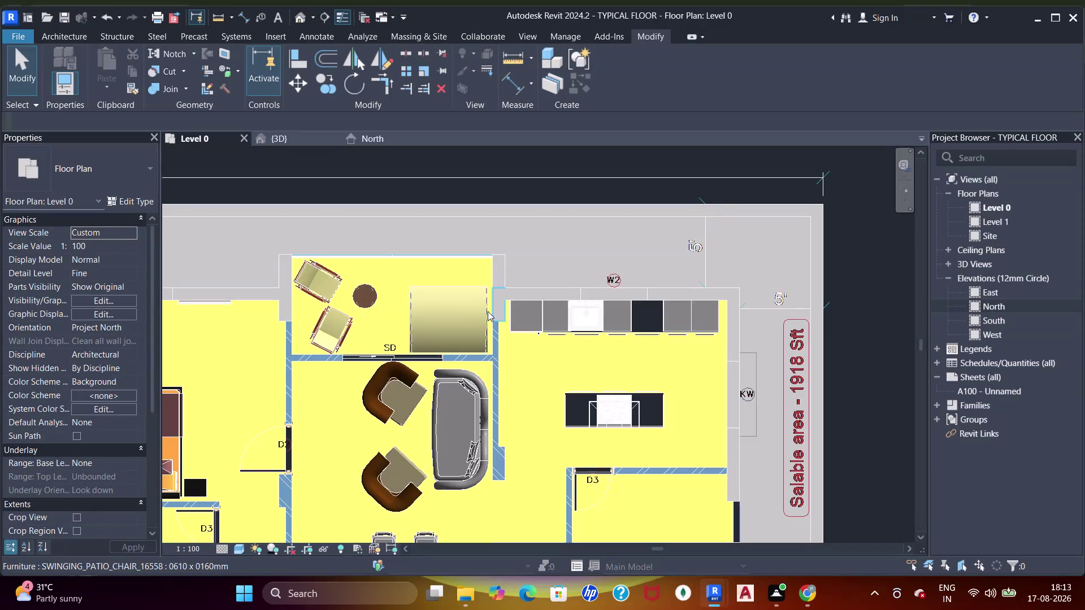
Pan and zoom around the Level 0 floor plan to review the apartments and corridor.
scroll(down, 3)
middle_drag(440, 362, 561, 195)
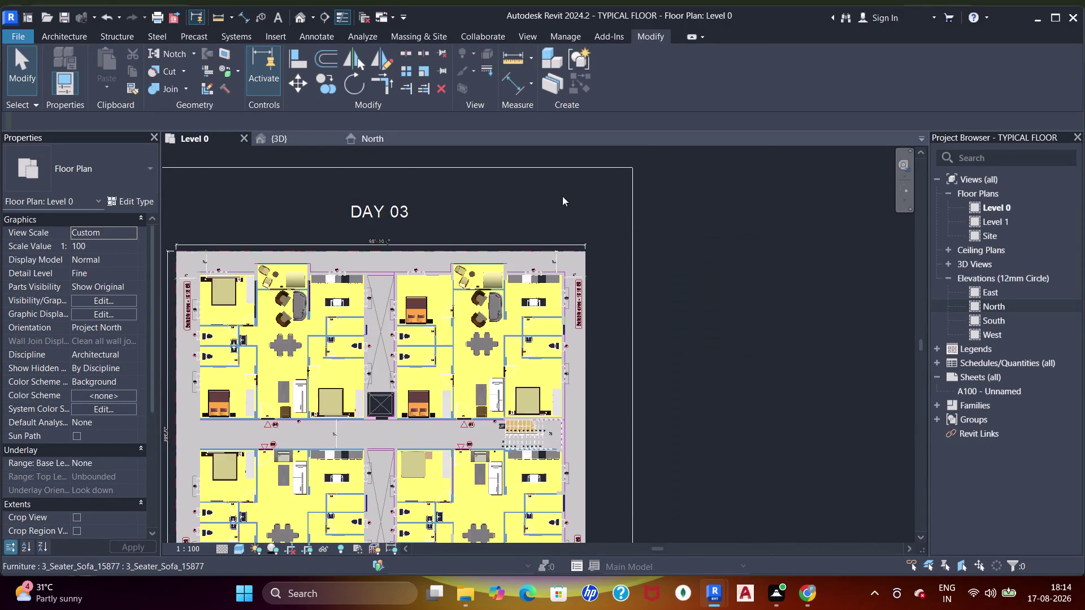
middle_drag(380, 446, 410, 369)
scroll(up, 3)
middle_drag(409, 419, 453, 397)
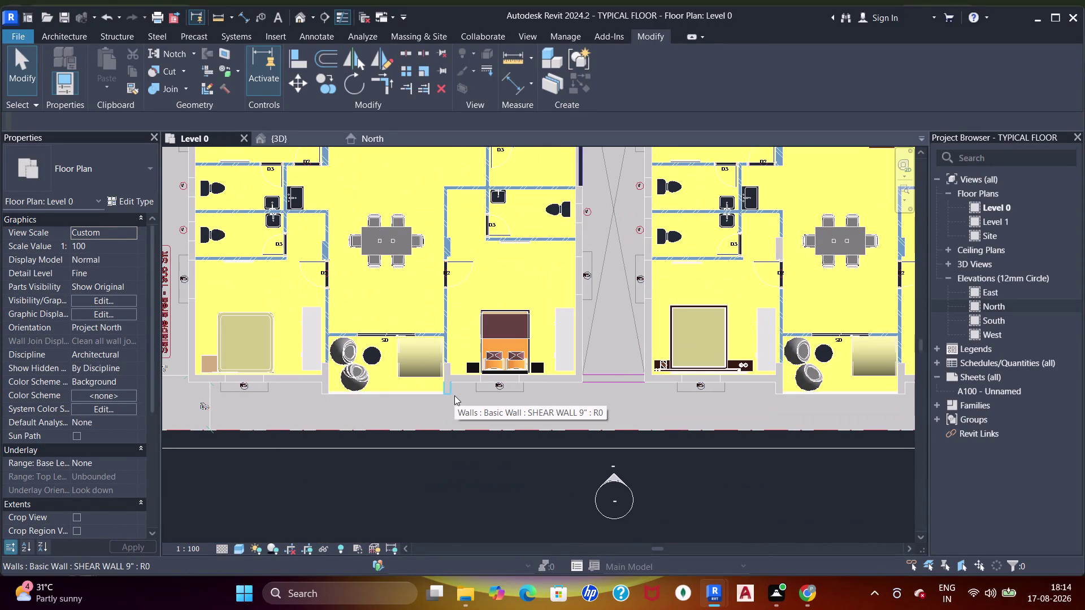
middle_drag(303, 448, 399, 454)
scroll(up, 3)
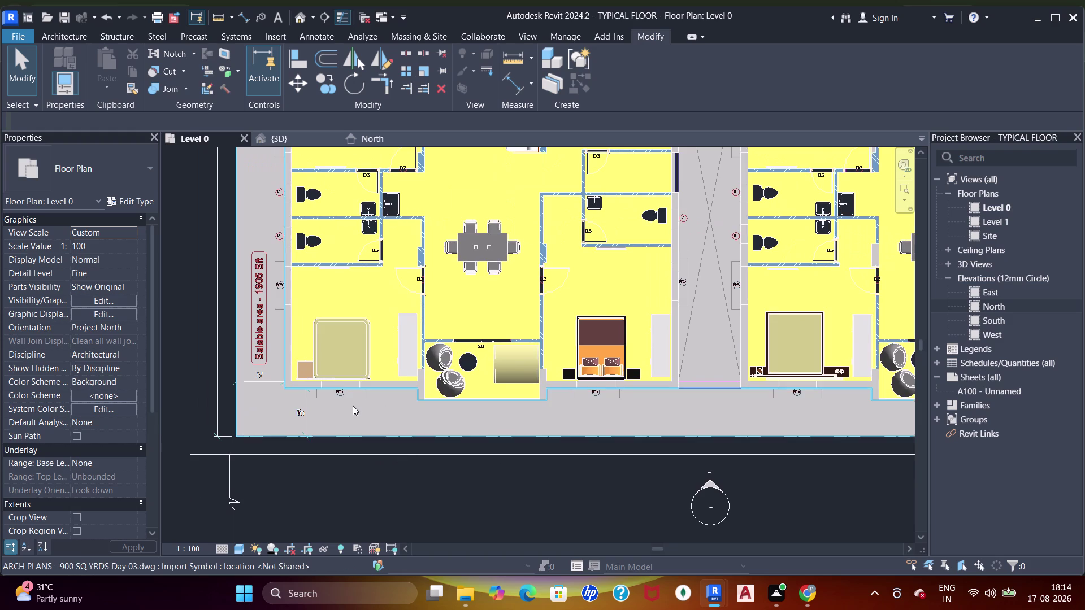
scroll(up, 3)
middle_drag(293, 411, 356, 423)
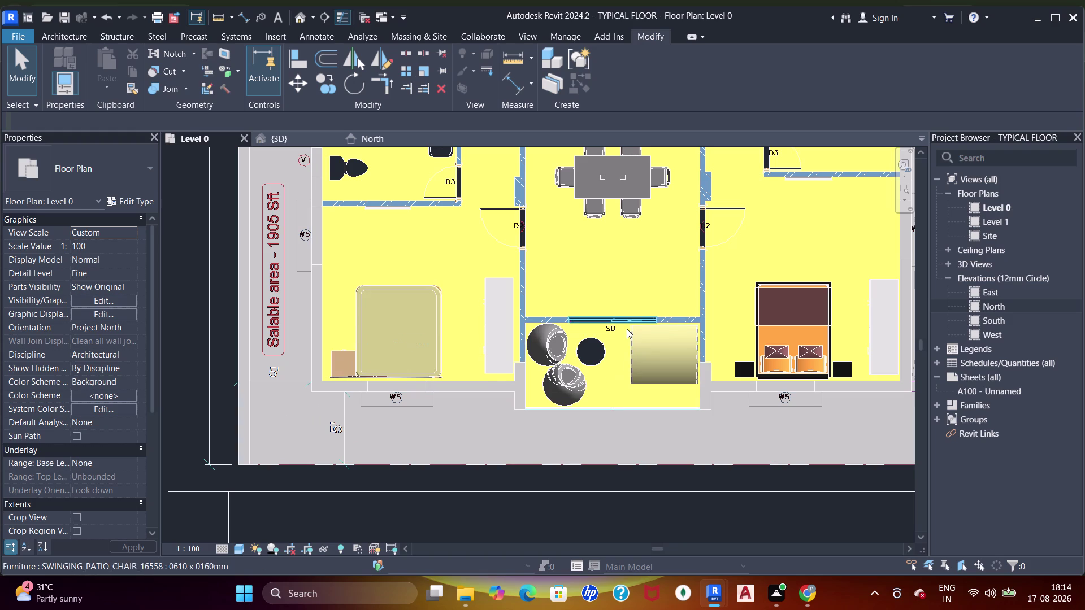
scroll(down, 3)
middle_drag(713, 232, 602, 382)
scroll(down, 3)
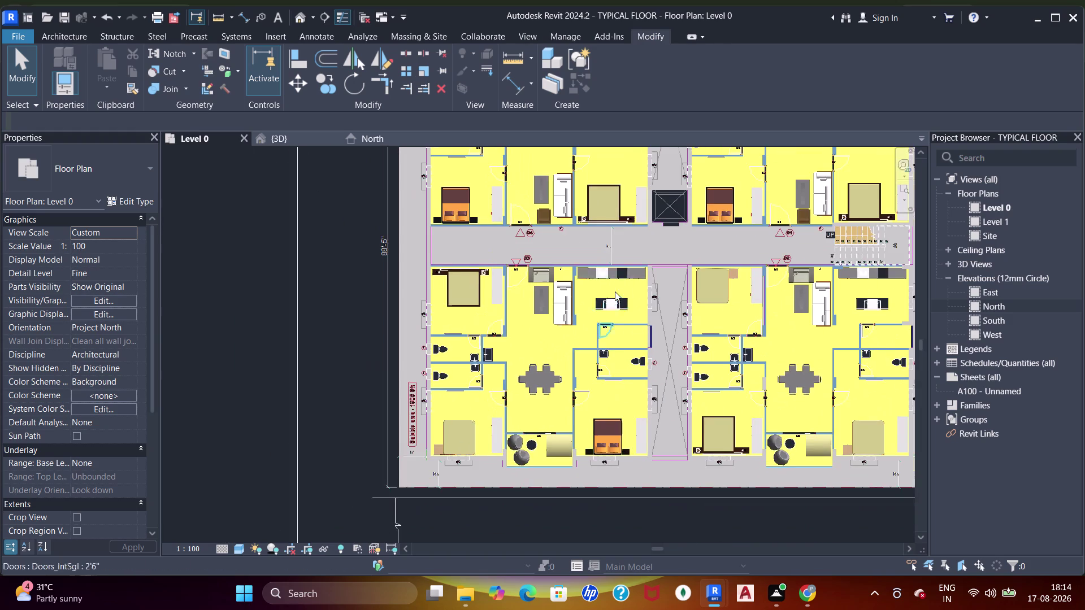
middle_drag(616, 296, 571, 395)
scroll(down, 3)
middle_drag(614, 329, 593, 334)
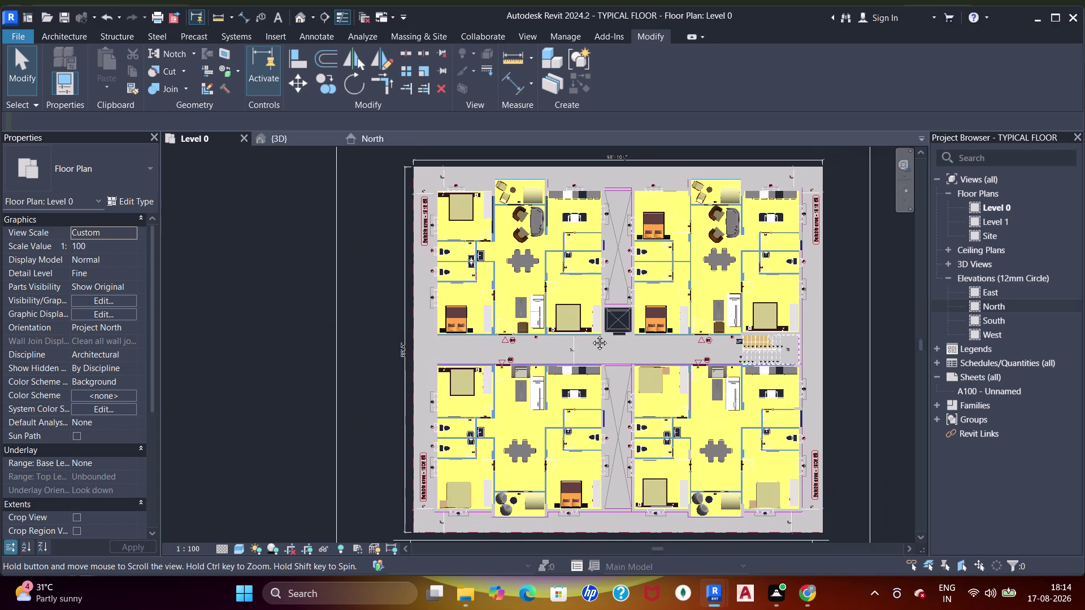
middle_drag(592, 335, 591, 334)
middle_drag(590, 331, 589, 318)
middle_click(590, 318)
scroll(up, 3)
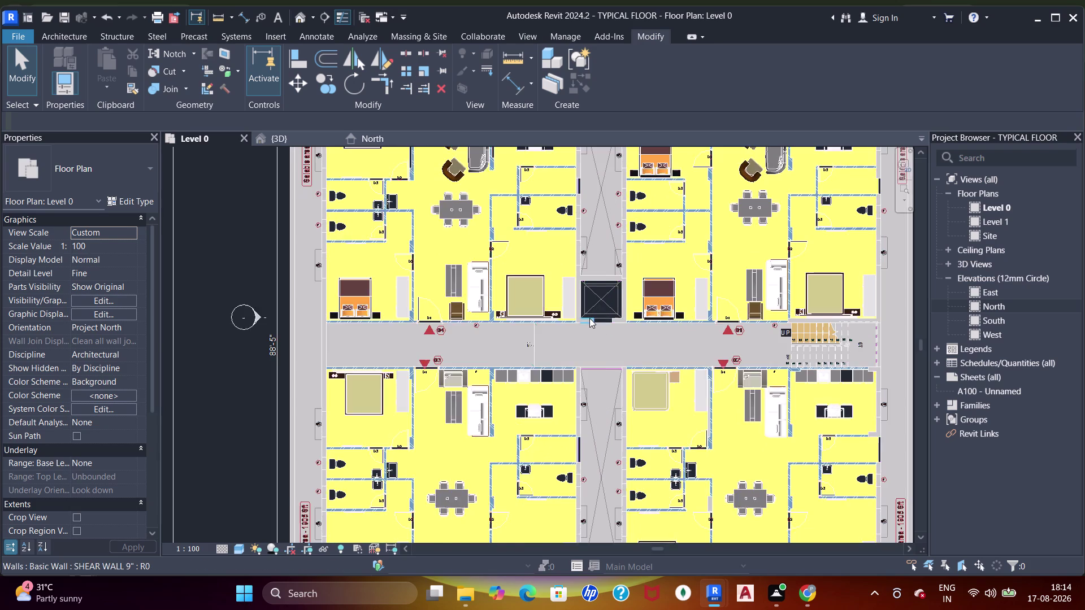
scroll(down, 3)
middle_drag(589, 318, 615, 248)
scroll(up, 3)
middle_drag(517, 412, 563, 368)
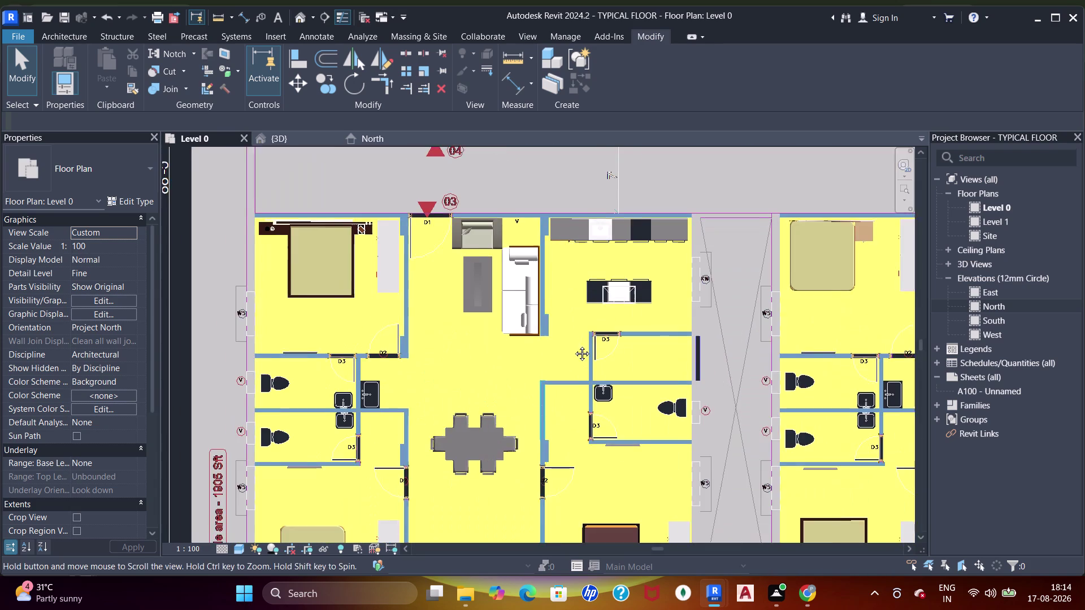
middle_drag(563, 368, 580, 325)
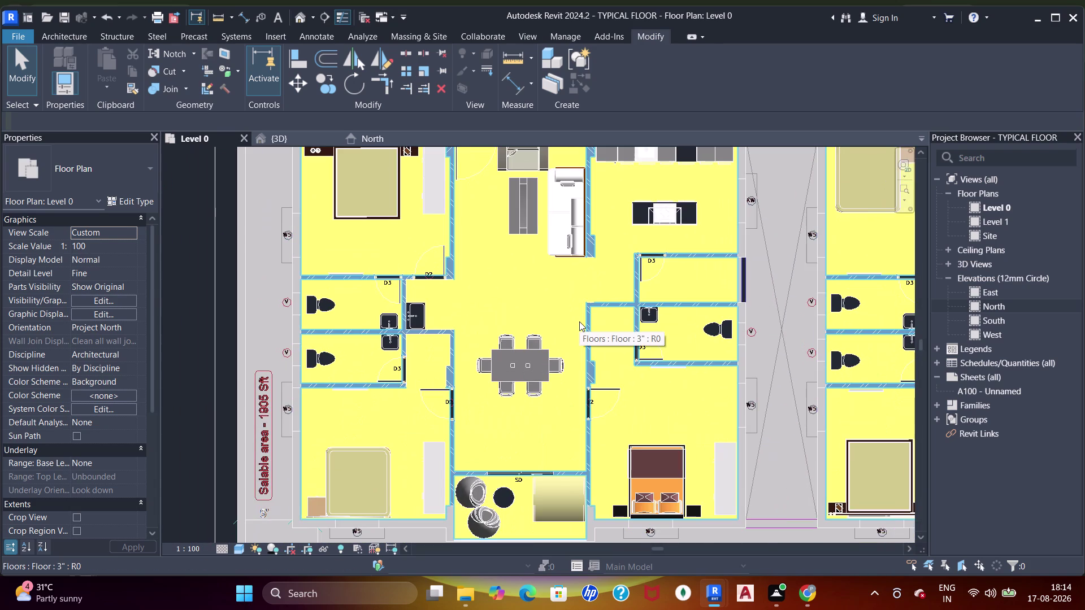
scroll(down, 3)
middle_drag(505, 271, 560, 377)
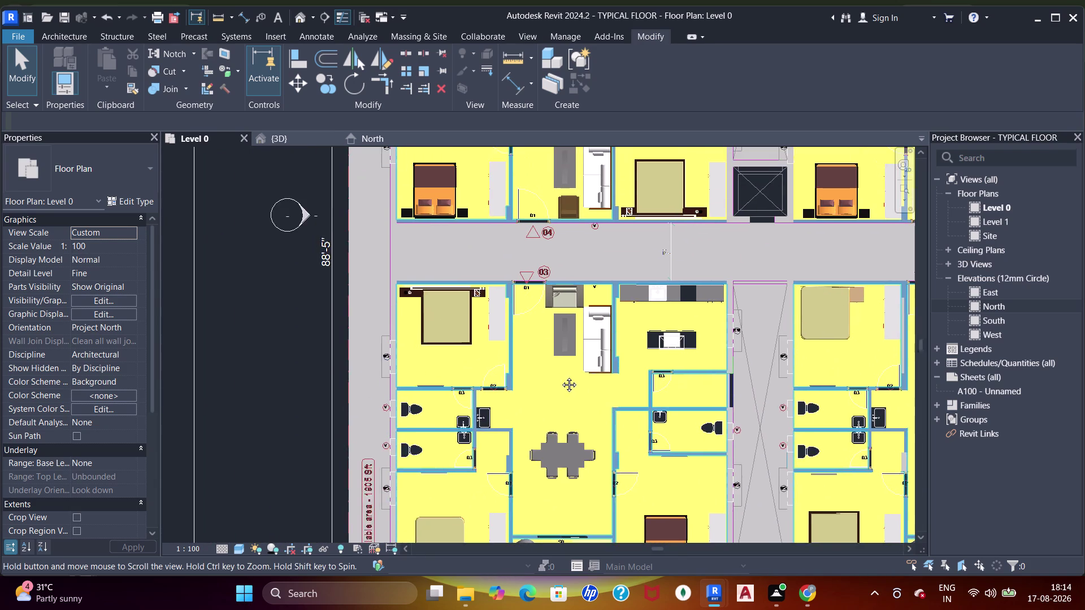
middle_drag(561, 376, 687, 270)
scroll(up, 3)
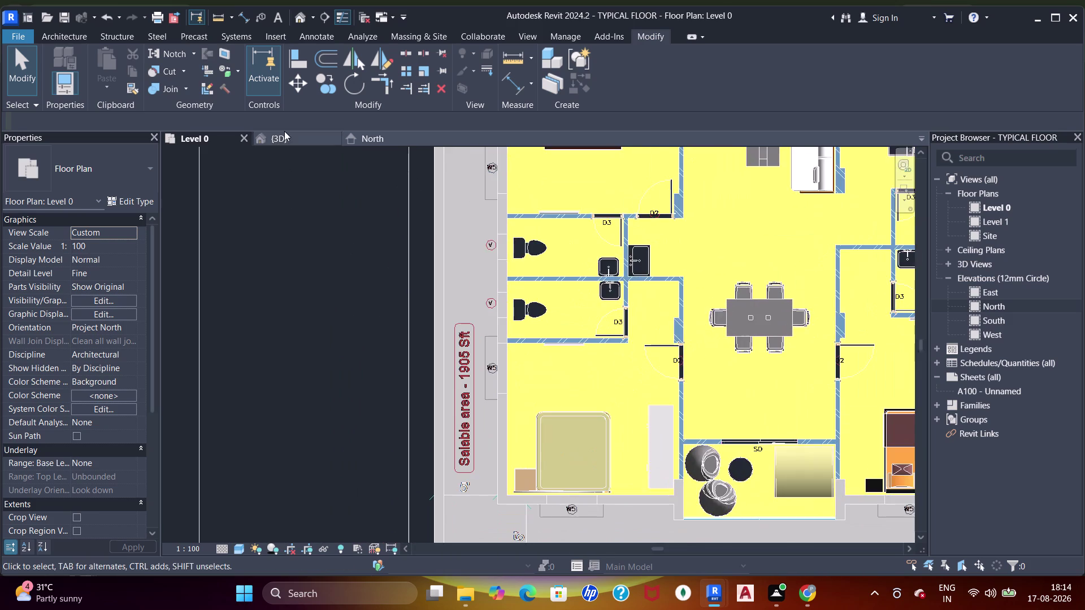
Inspect the 3D model view, then return to the Level 0 floor plan.
click(278, 134)
scroll(down, 3)
middle_drag(472, 276, 385, 391)
middle_drag(541, 396, 497, 461)
scroll(up, 3)
middle_drag(450, 460, 574, 350)
scroll(up, 3)
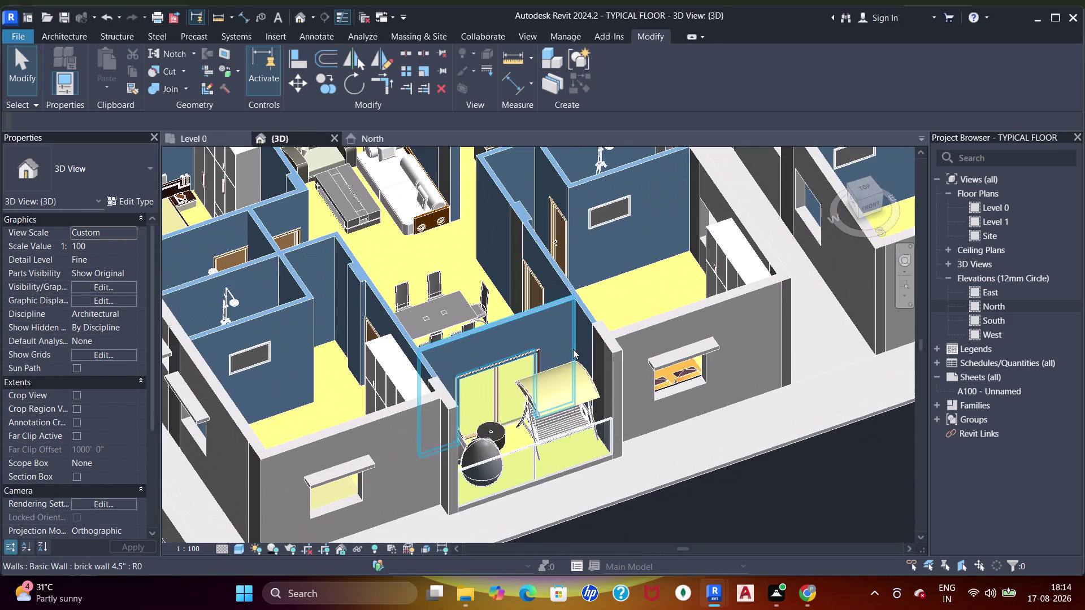
middle_drag(682, 303, 629, 469)
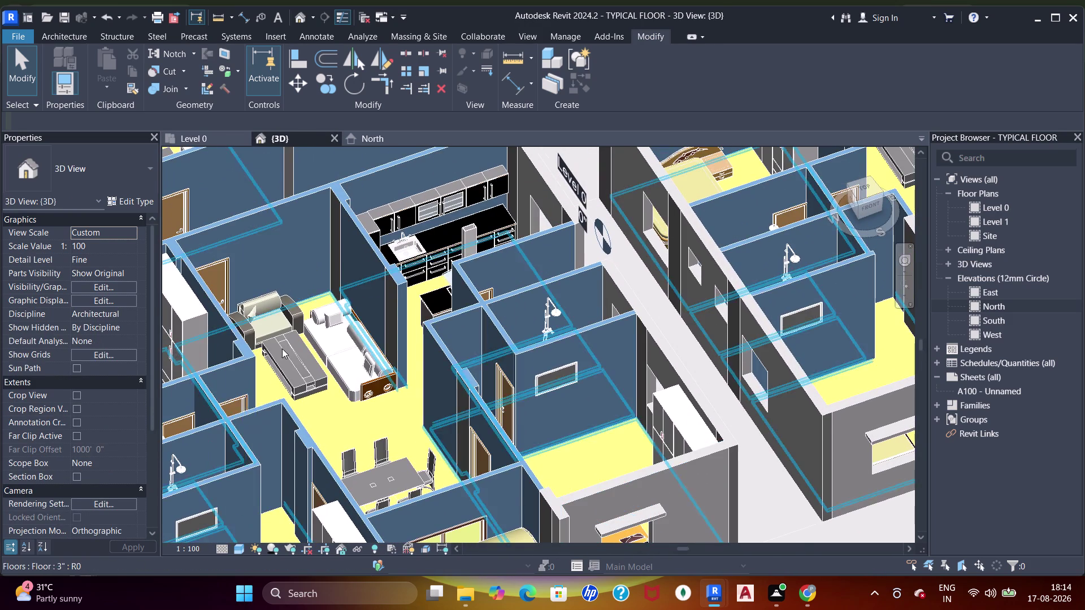
scroll(up, 3)
scroll(down, 3)
middle_drag(314, 350, 438, 258)
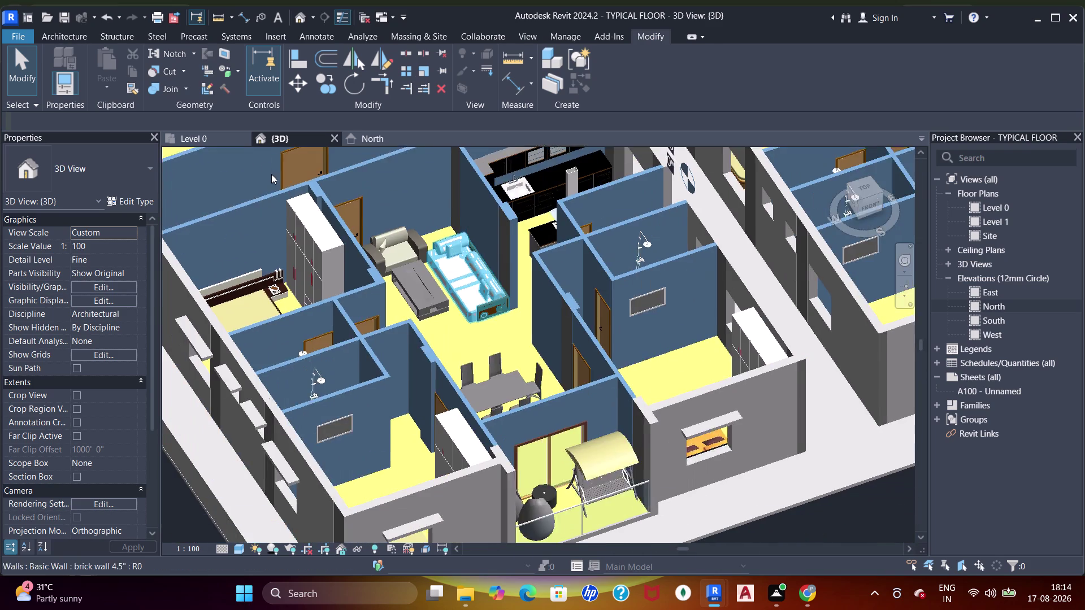
click(202, 139)
scroll(down, 3)
middle_drag(474, 405, 453, 374)
scroll(down, 3)
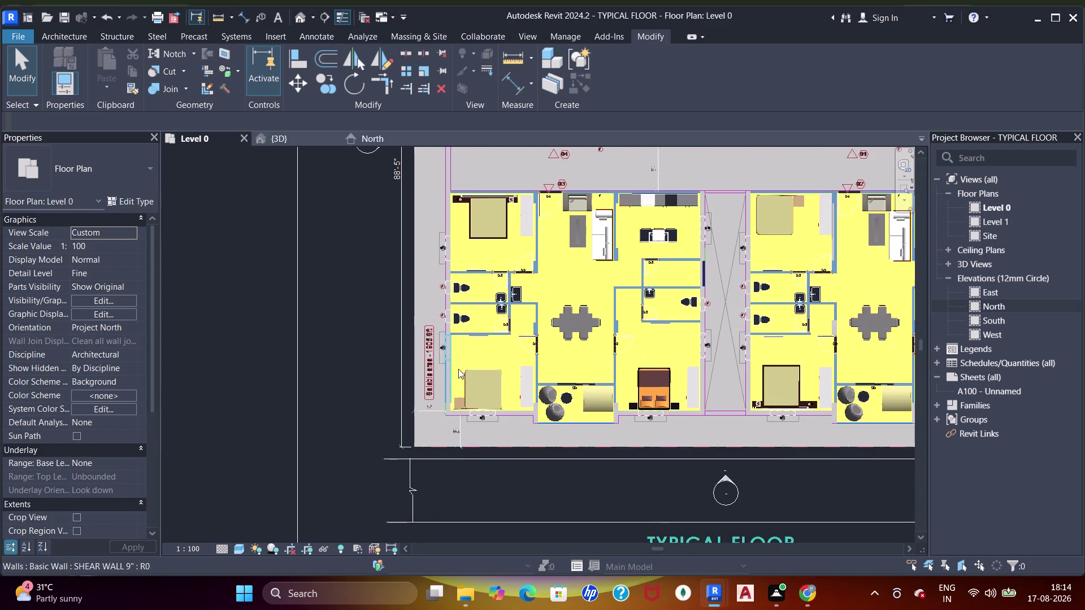
scroll(down, 3)
Create sheet A101 with the Title_Blocks_A1_Metric : Standard title block, skipping the save reminder.
right_click(964, 376)
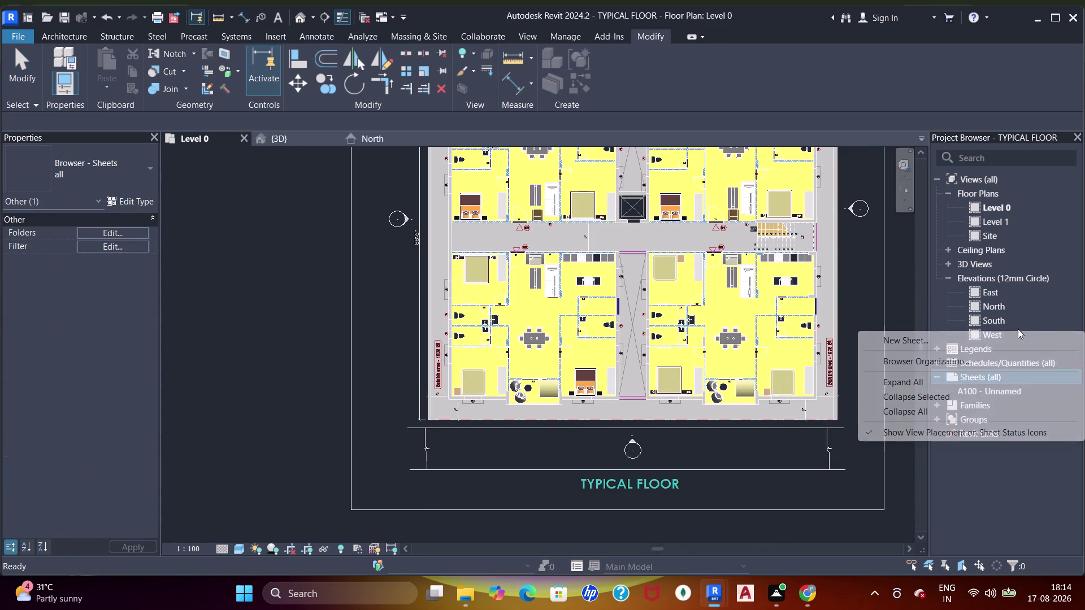
click(925, 340)
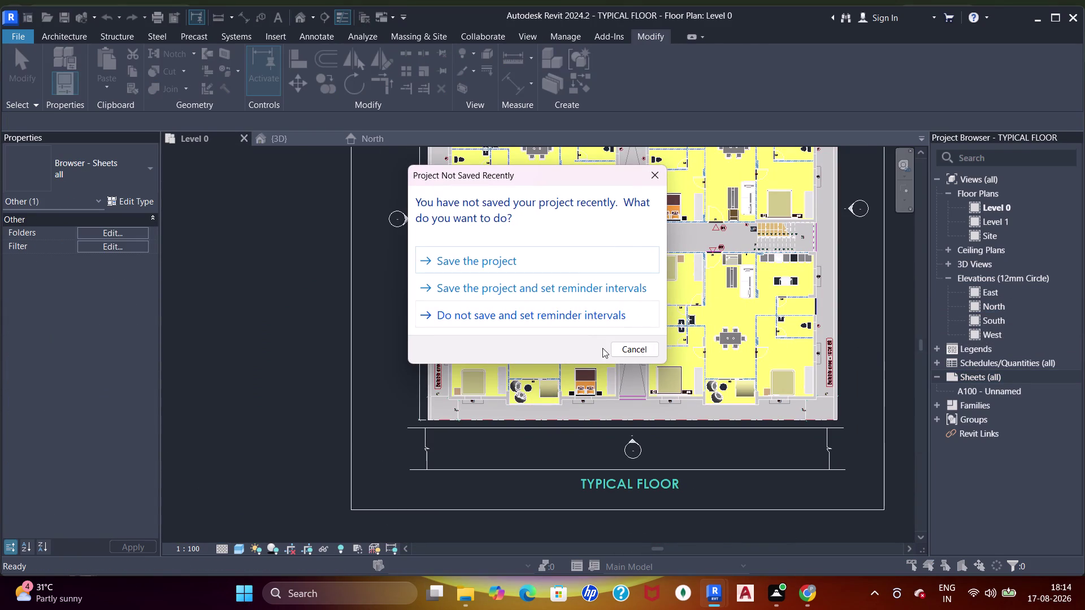
click(656, 178)
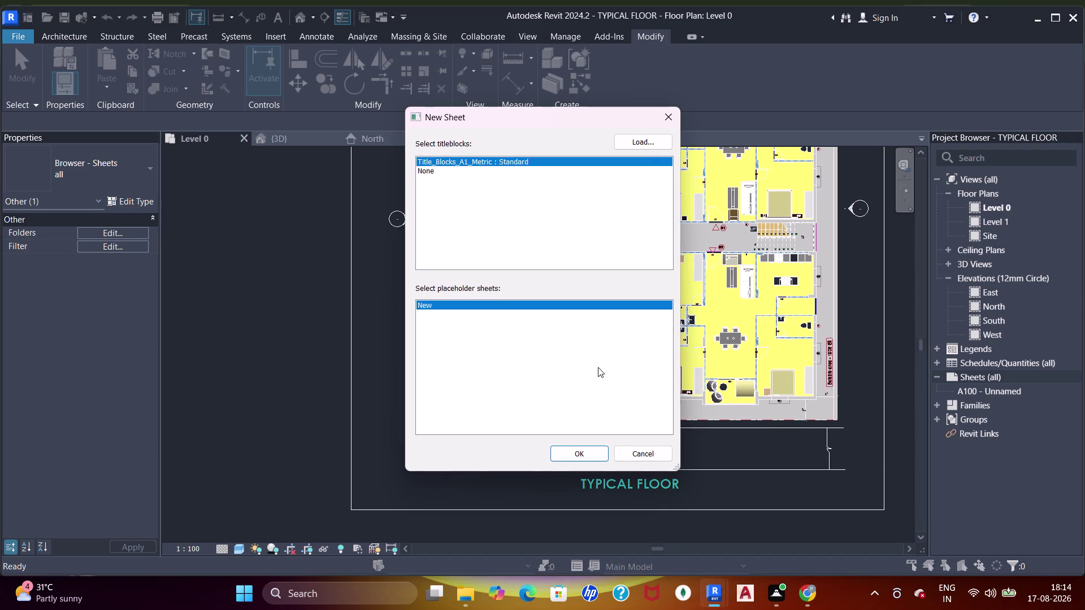
click(568, 452)
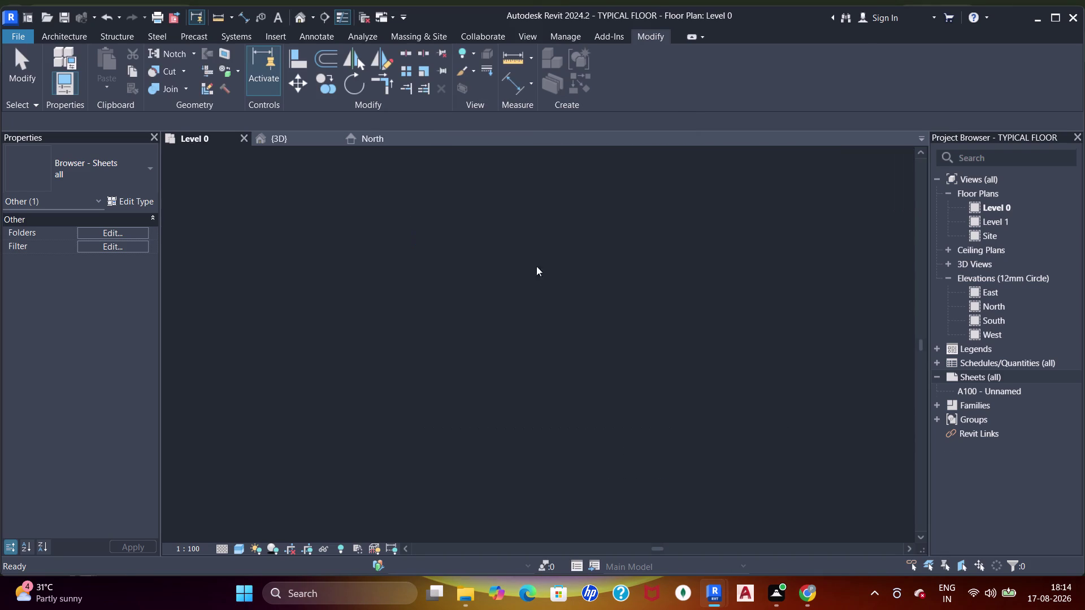
middle_drag(506, 290, 513, 291)
Place the Level 0 floor plan onto sheet A101 as a viewport.
middle_drag(513, 290, 501, 283)
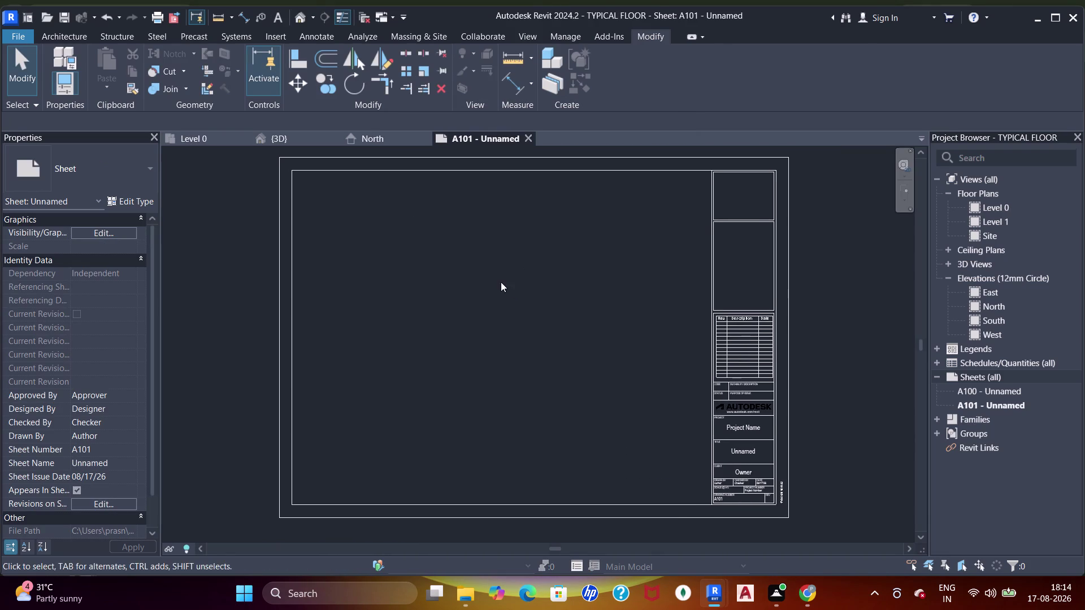
middle_drag(501, 284, 504, 288)
click(996, 207)
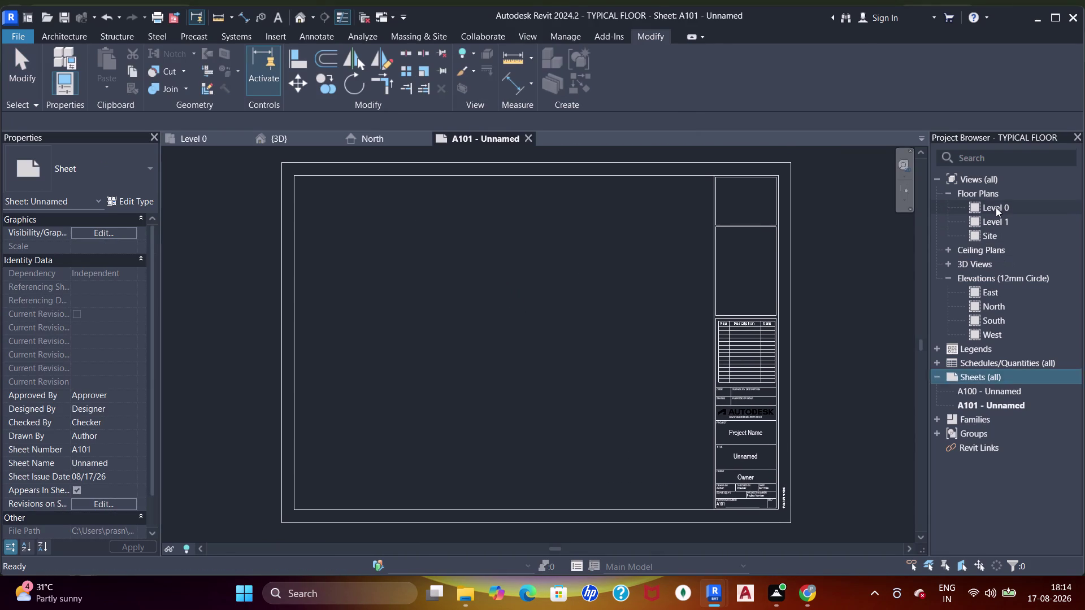
drag(1000, 205, 378, 271)
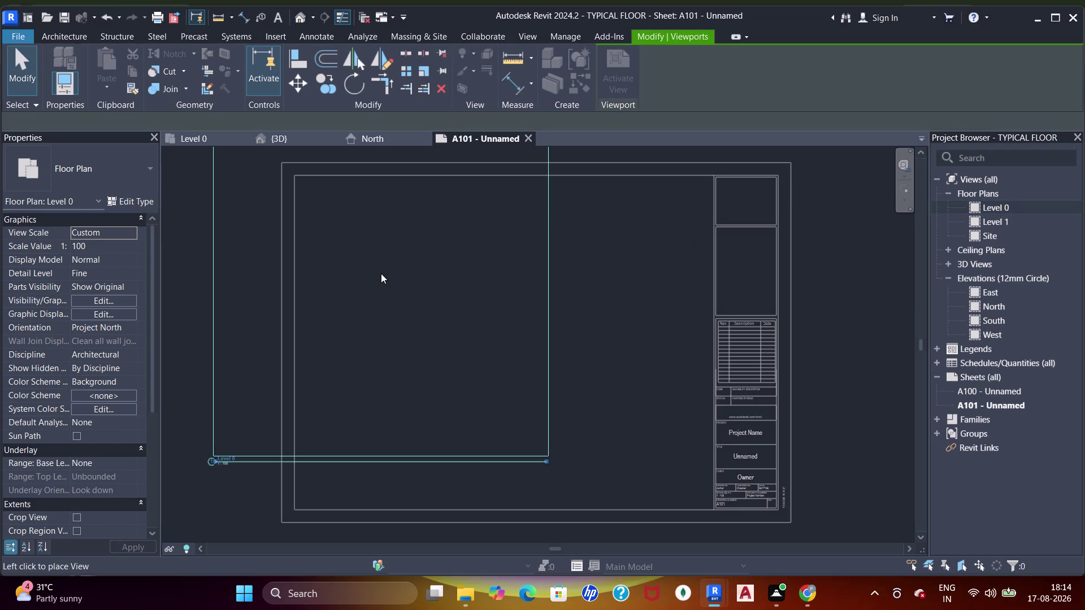
click(406, 283)
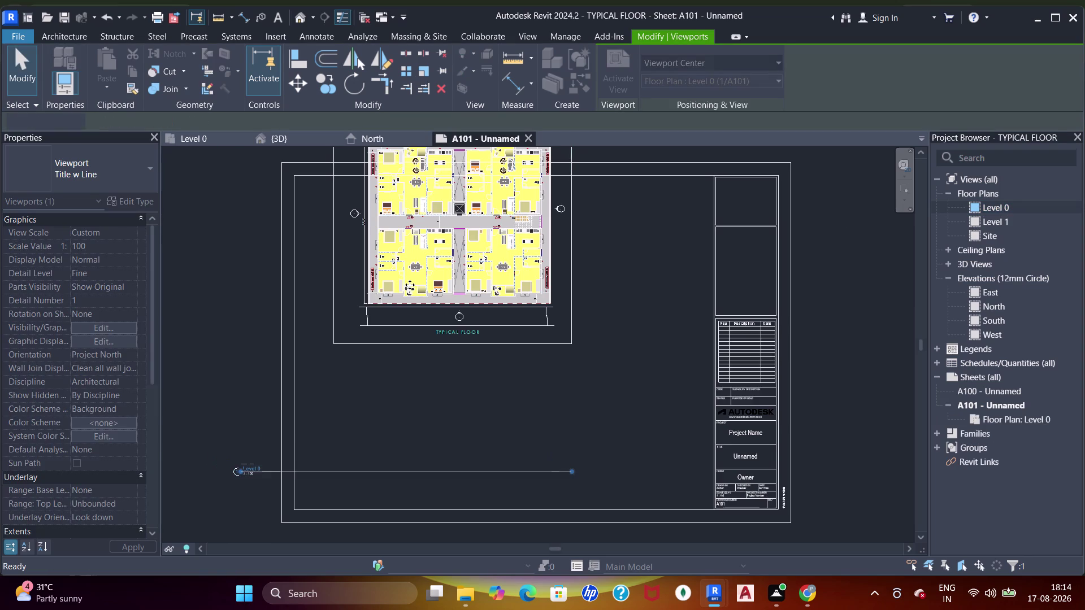
middle_drag(405, 254, 406, 287)
Nudge the floor plan viewport down and left into the sheet's upper-left area, then deselect it.
key(Down)
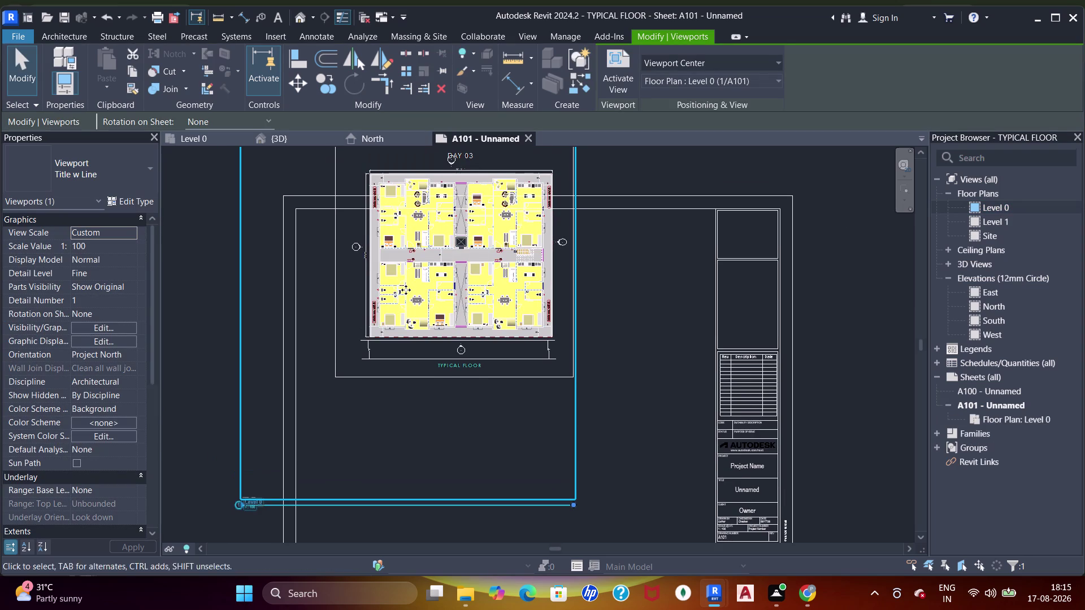
key(Down)
key(Down)
key(Down)
key(Down)
key(Down)
key(Down)
key(Down)
key(Down)
key(Down)
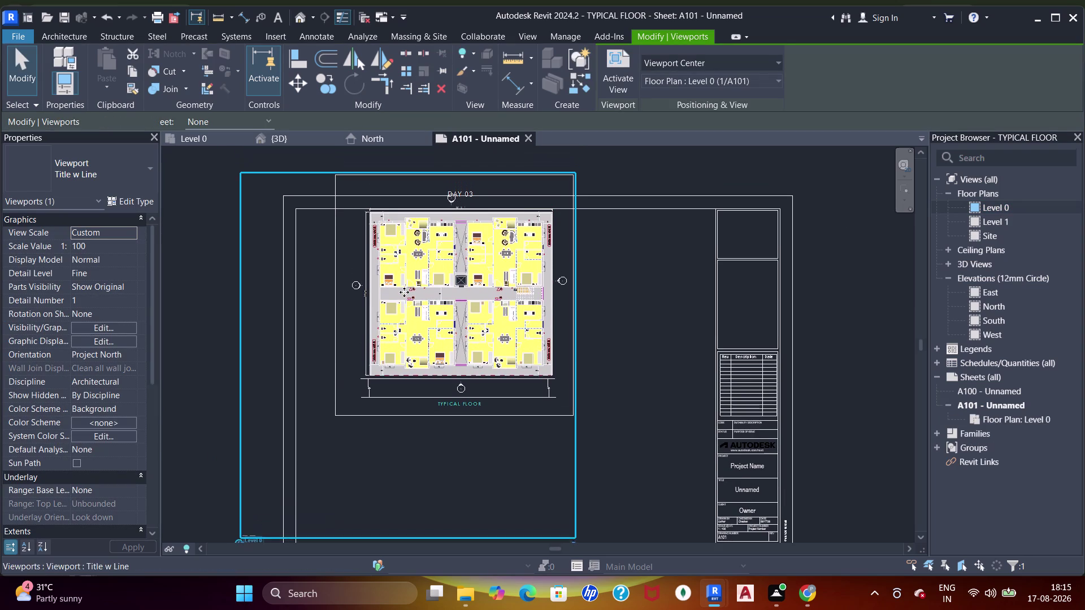
key(Left)
key(Left)
key(Left)
key(Left)
key(Left)
key(Left)
key(Left)
key(Left)
key(Left)
key(Left)
key(Left)
key(Left)
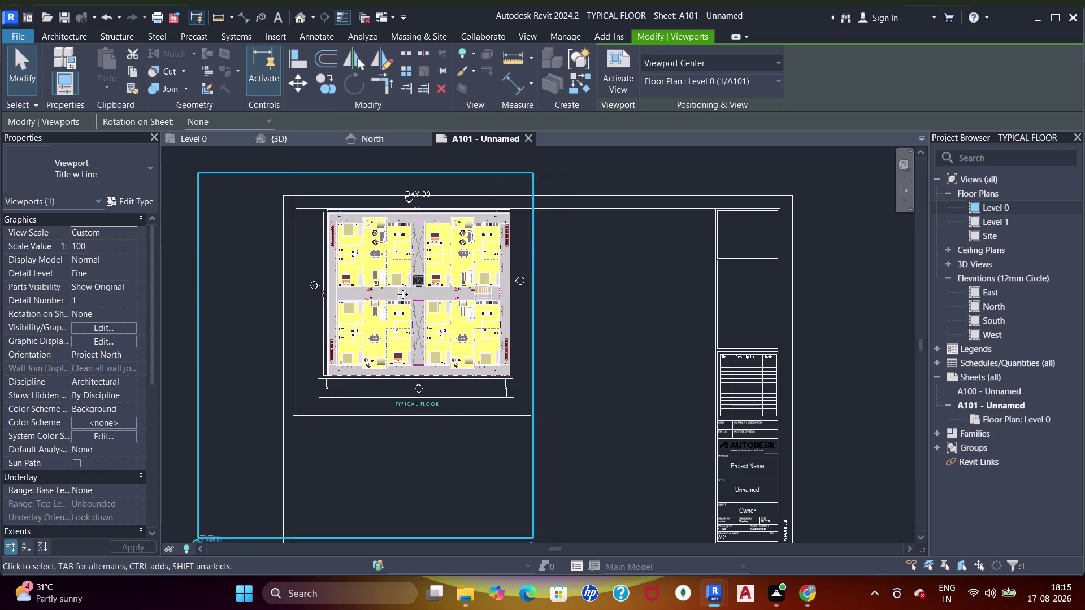
key(Left)
key(Left)
key(Left)
key(Left)
key(Left)
key(Left)
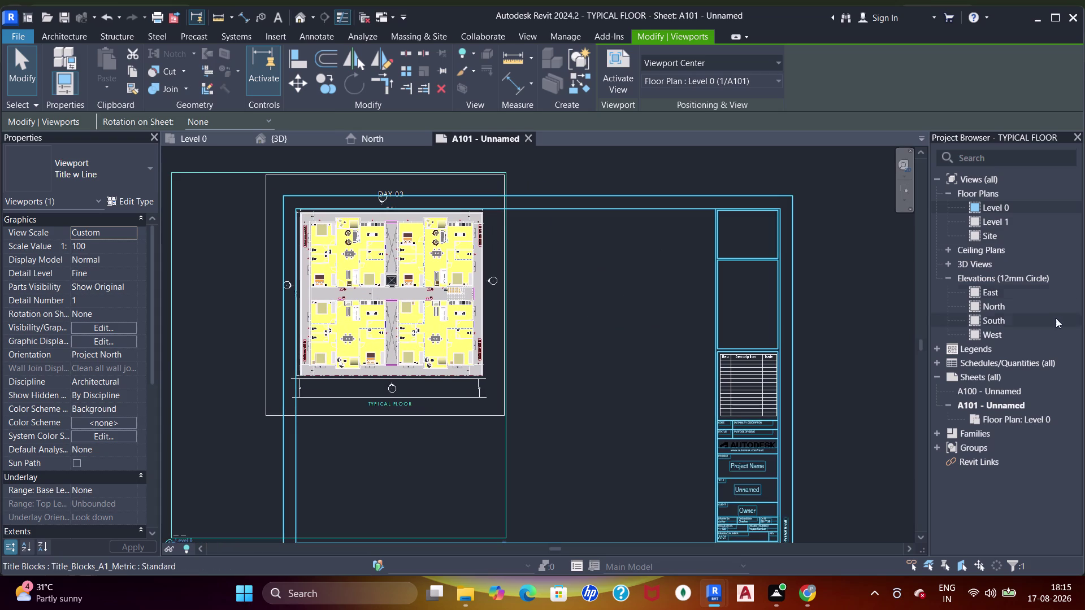
click(1007, 262)
drag(1008, 265, 603, 320)
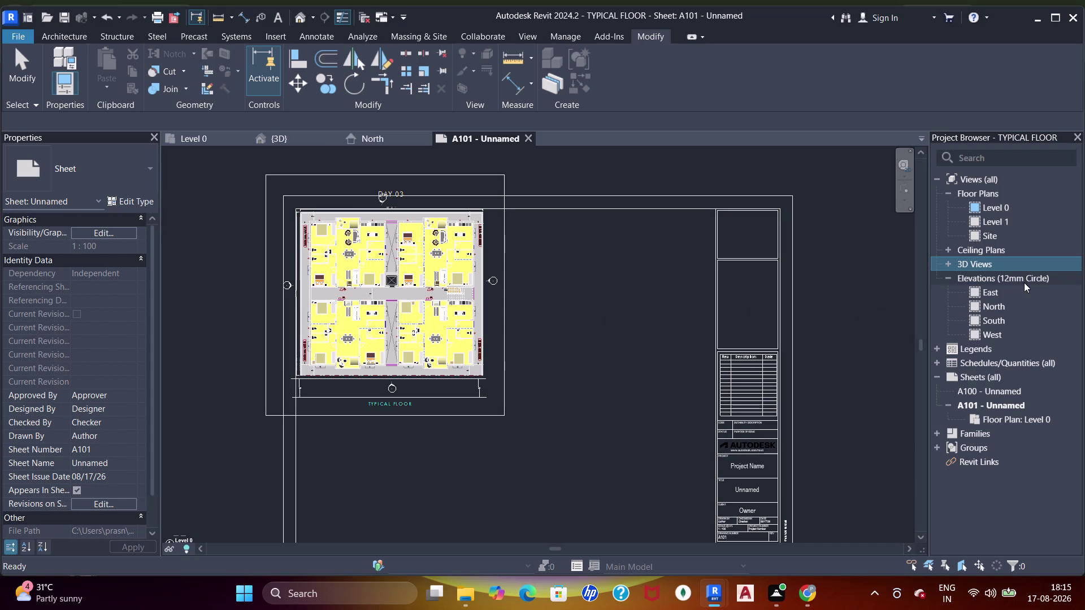
Place the {3D} view from 3D Views onto sheet A101.
drag(985, 267, 634, 322)
click(947, 262)
drag(980, 276, 957, 283)
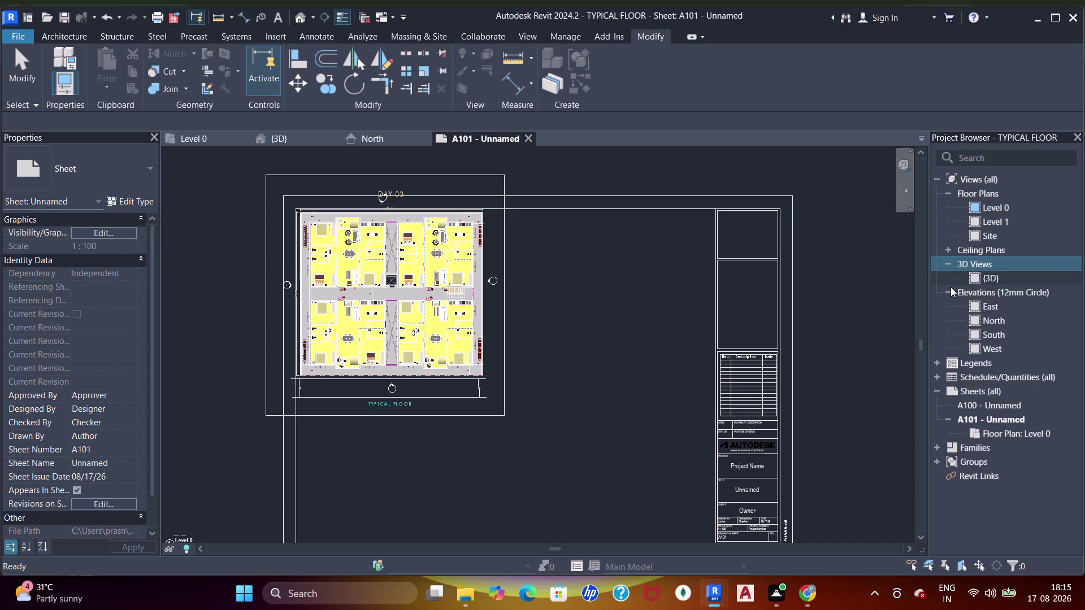
drag(956, 283, 644, 313)
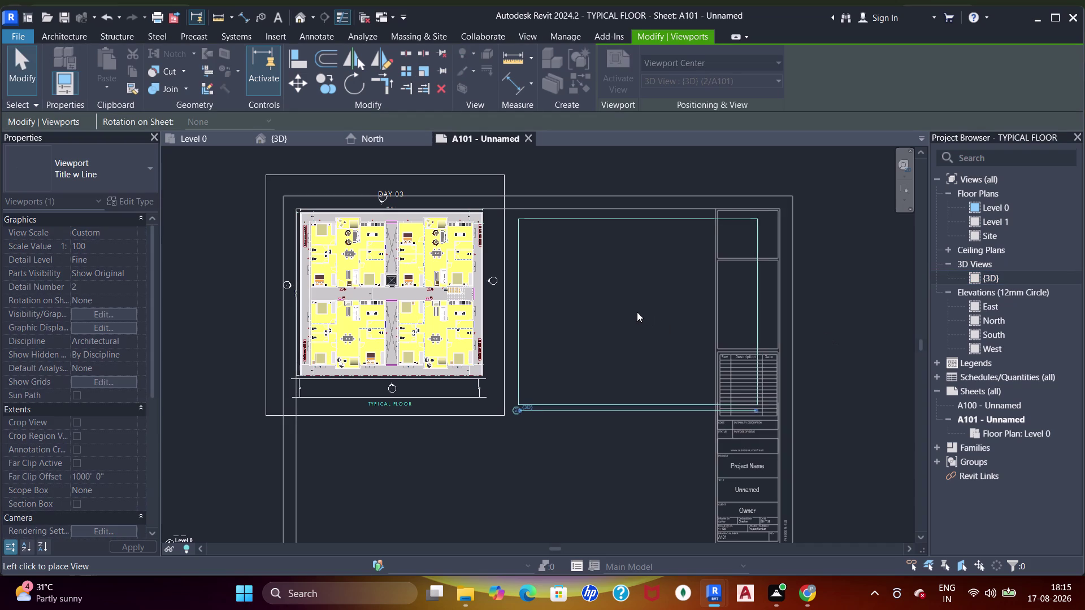
click(634, 313)
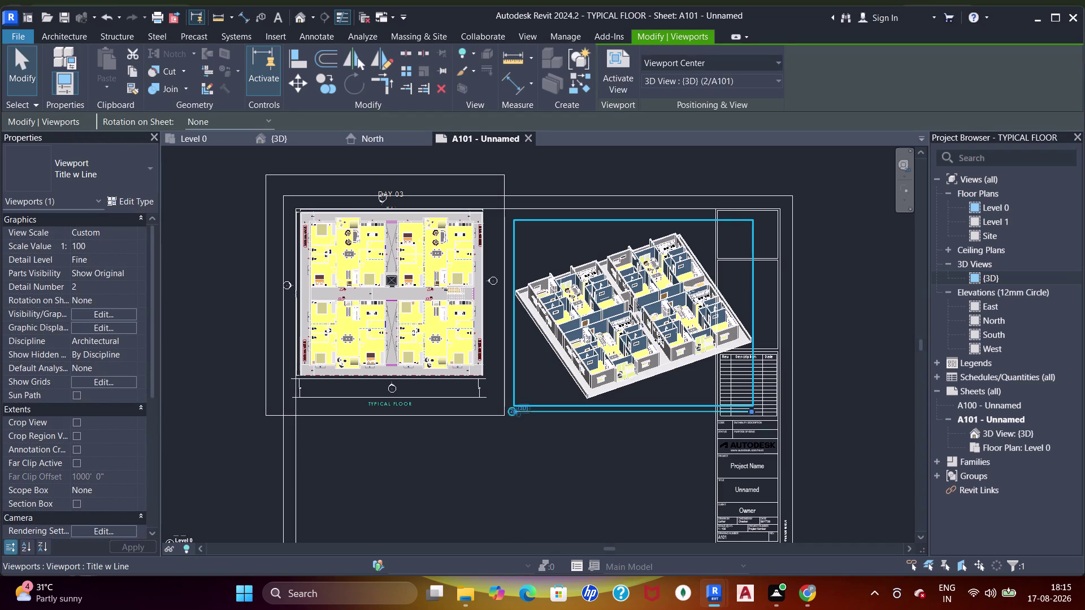
Nudge the 3D viewport to the left and slightly up.
key(Left)
key(Left)
key(Left)
key(Left)
click(656, 344)
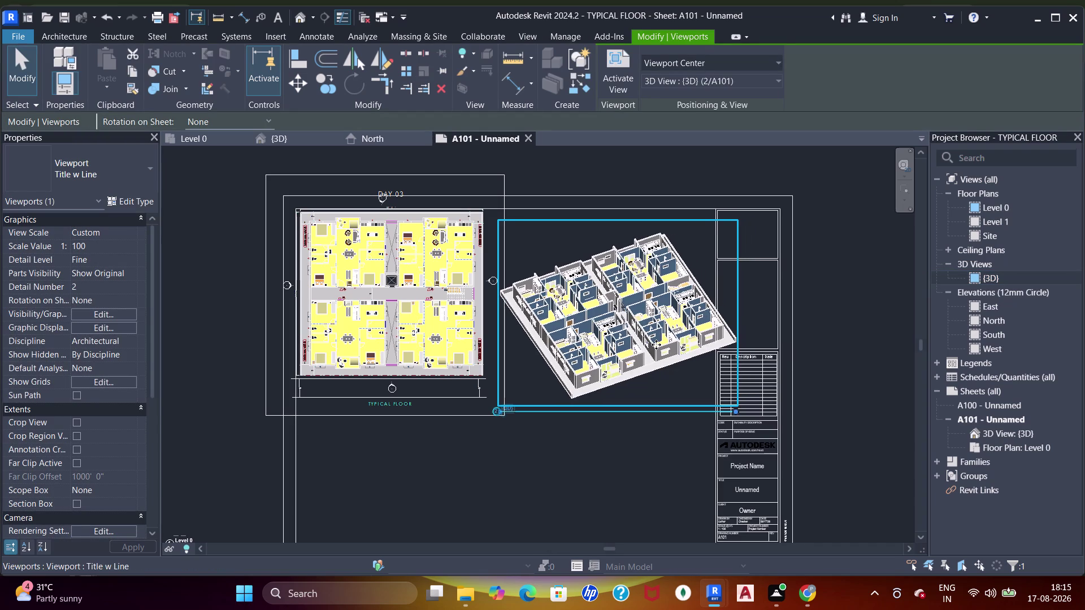
key(Left)
key(Left)
key(Left)
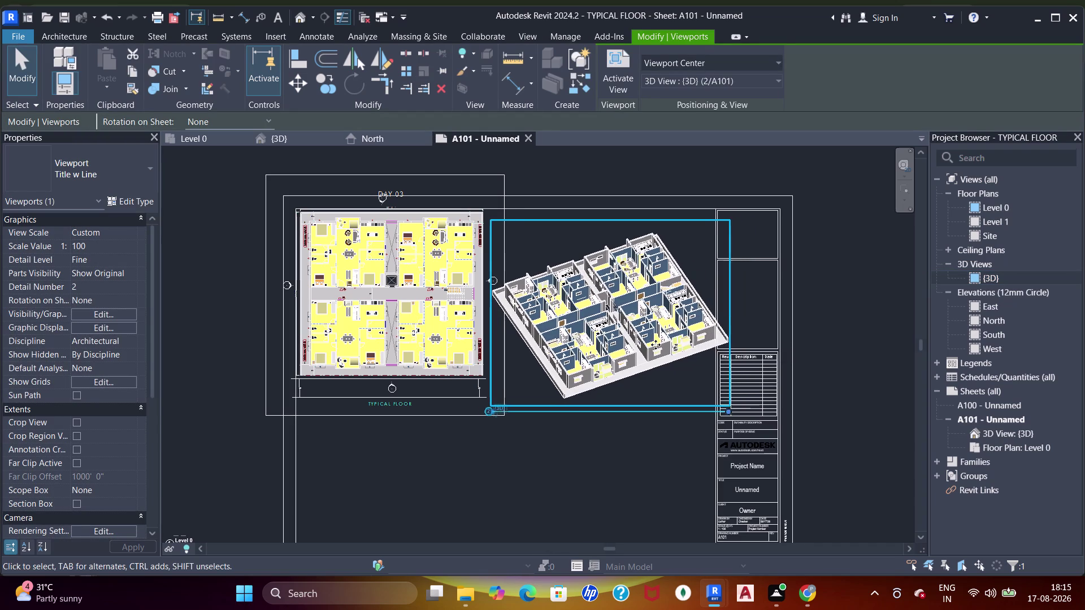
key(Up)
key(Up)
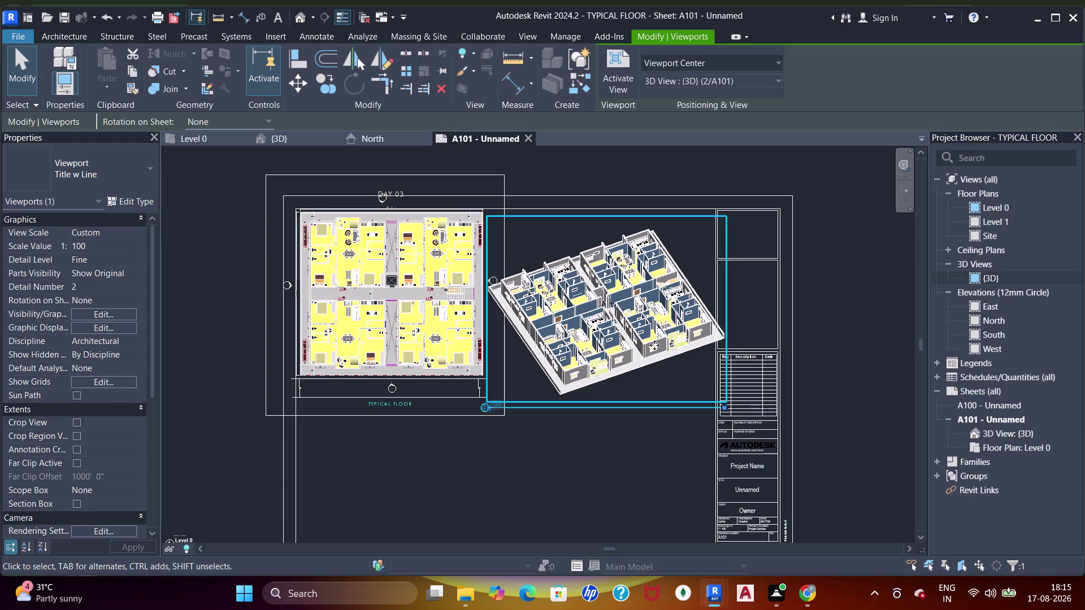
Move the 3D viewport below the floor plan to the sheet's lower right.
scroll(down, 3)
middle_drag(672, 357, 694, 309)
scroll(up, 3)
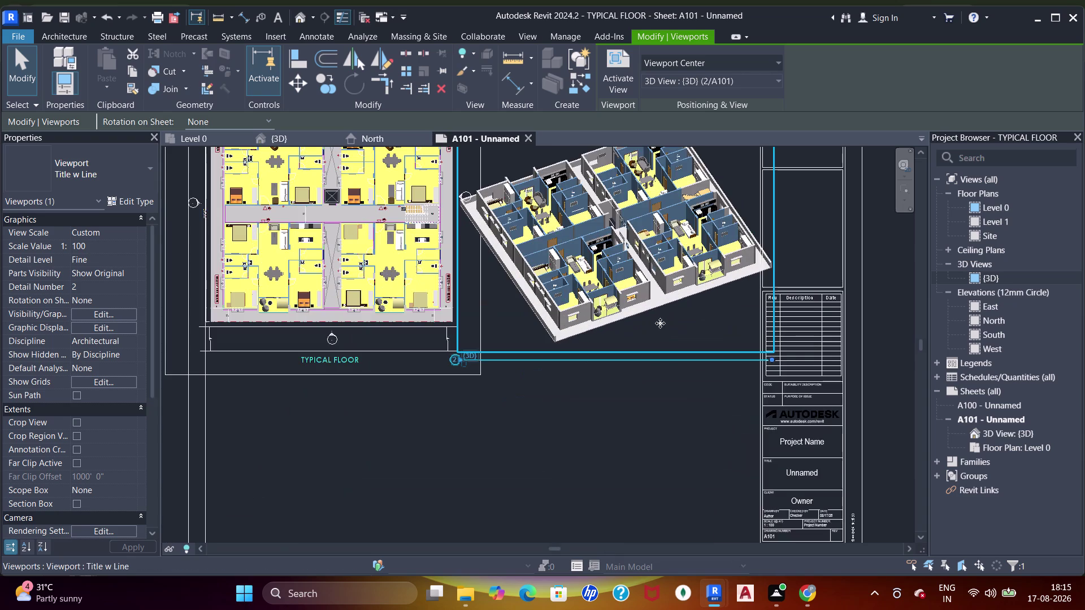
scroll(down, 3)
middle_drag(656, 311, 669, 281)
drag(632, 266, 614, 387)
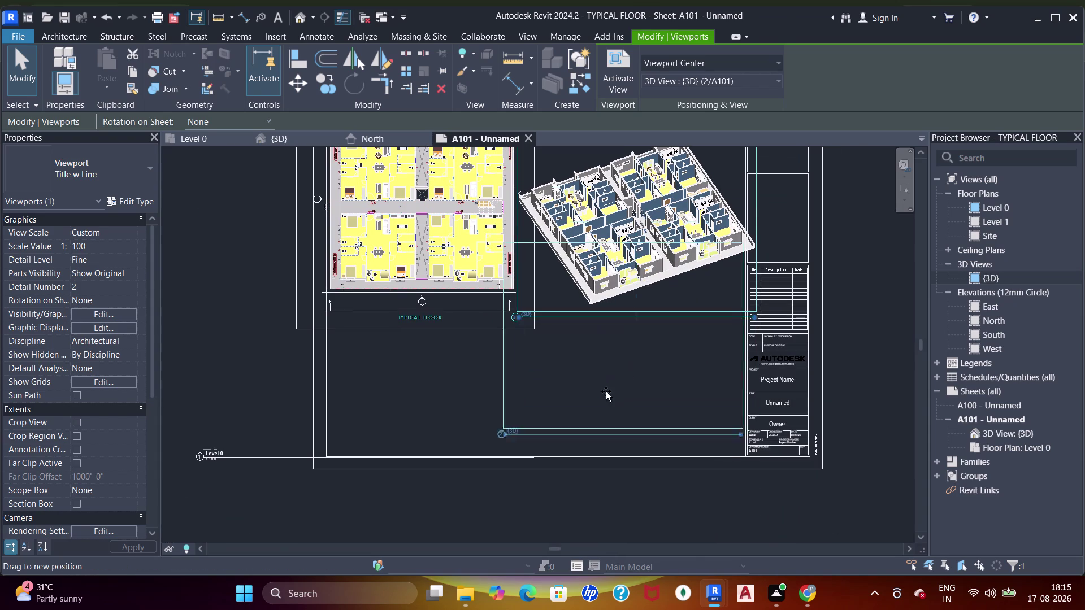
drag(614, 387, 609, 403)
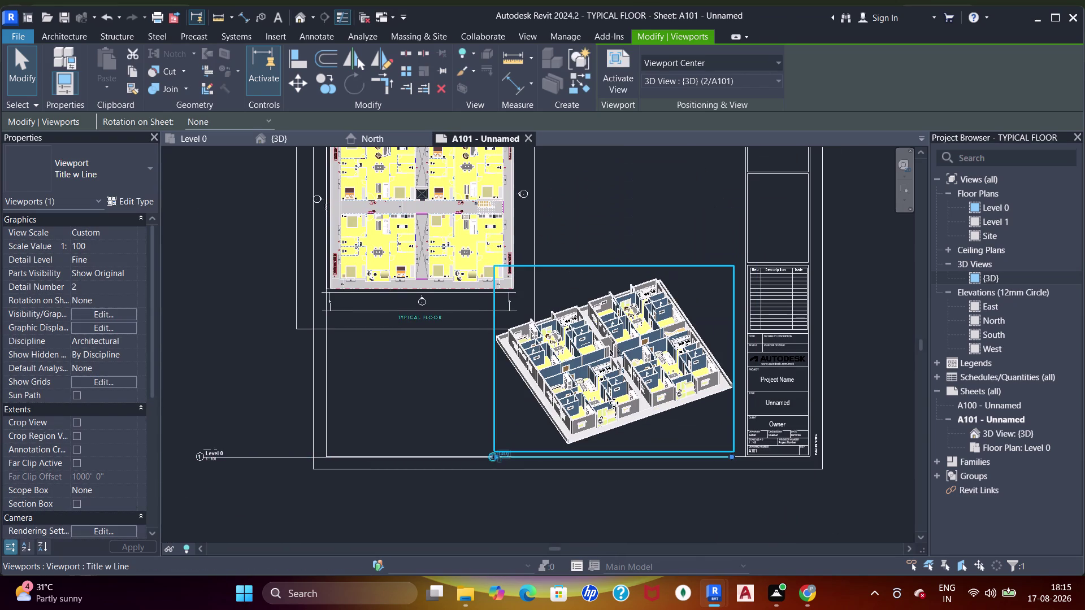
key(Down)
key(Down)
key(Down)
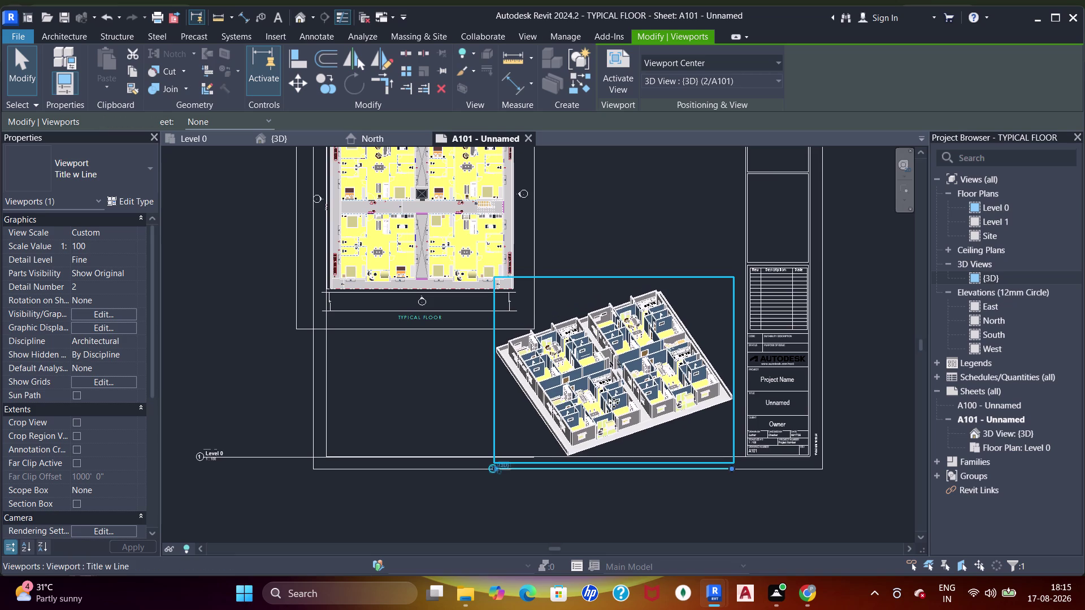
key(Right)
key(Right)
key(Right)
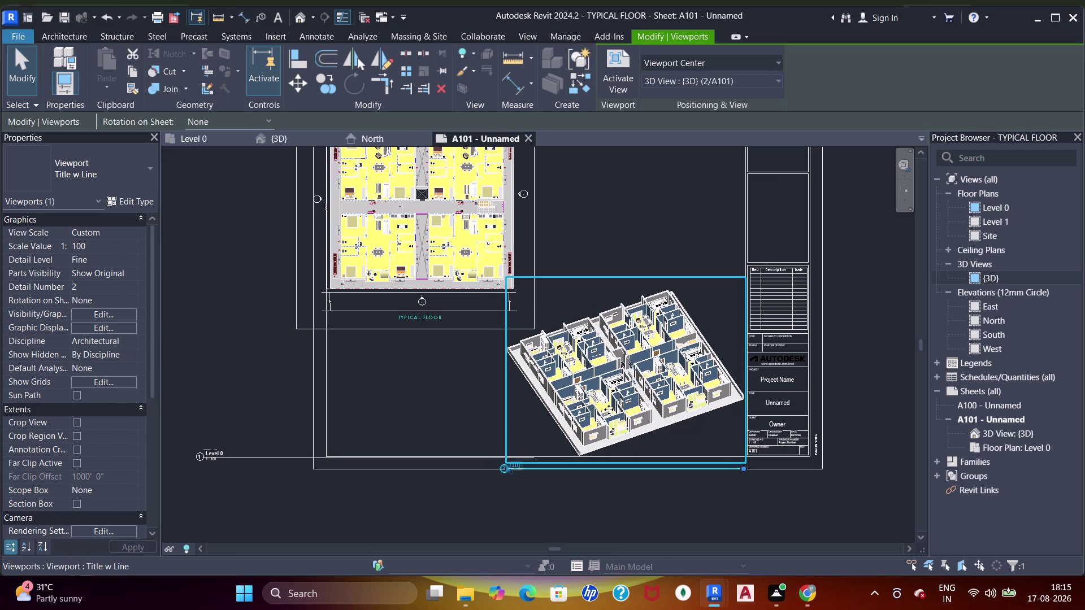
middle_drag(575, 327, 618, 361)
Deselect the 3D viewport and zoom out to review the sheet layout.
key(Escape)
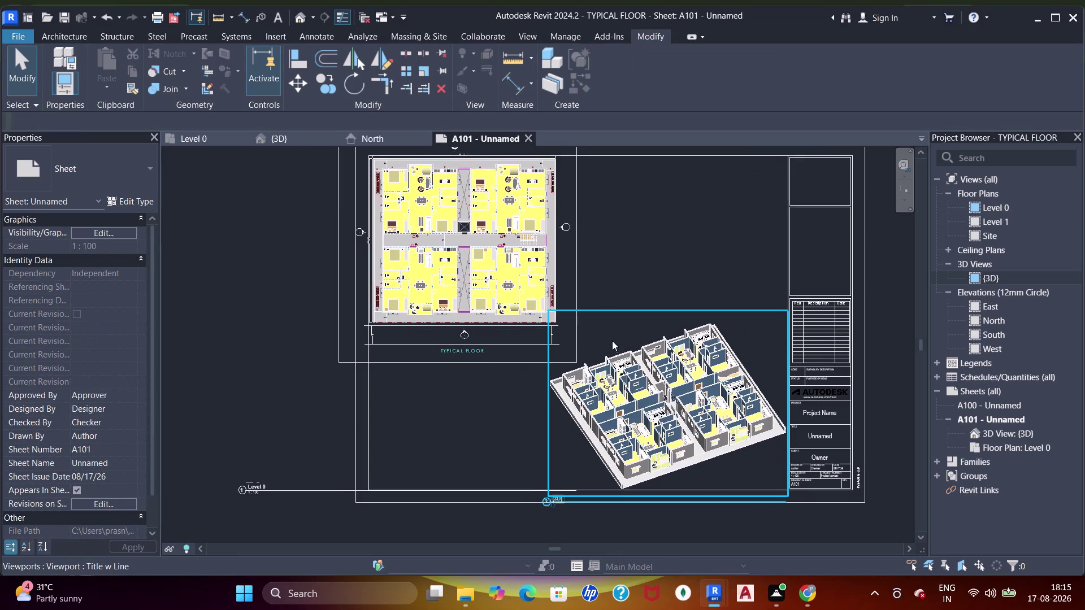
key(Escape)
scroll(up, 3)
scroll(up, 3)
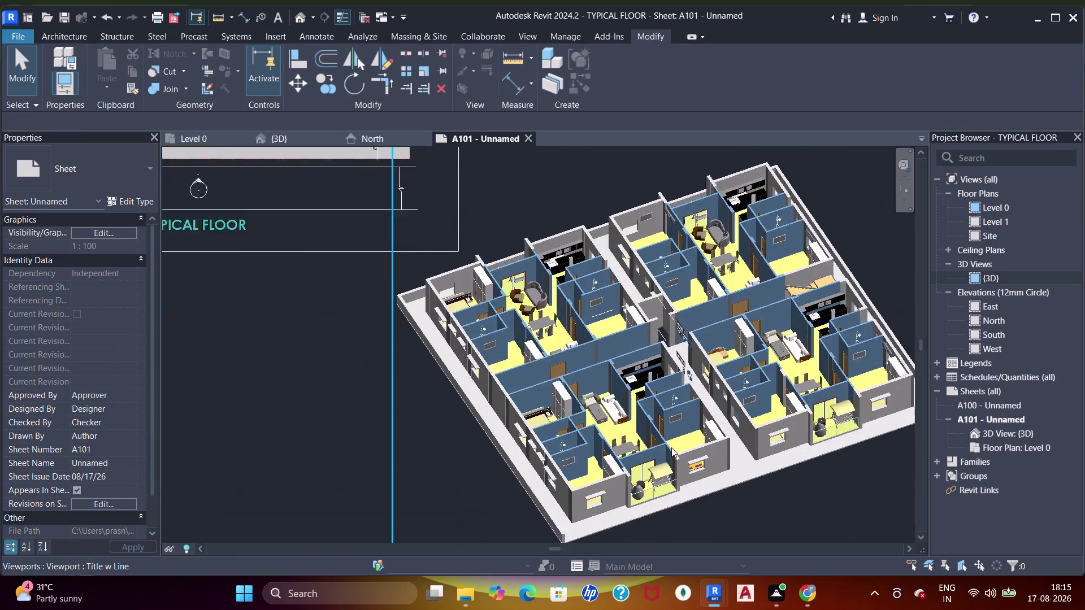
scroll(up, 3)
scroll(down, 3)
middle_click(671, 448)
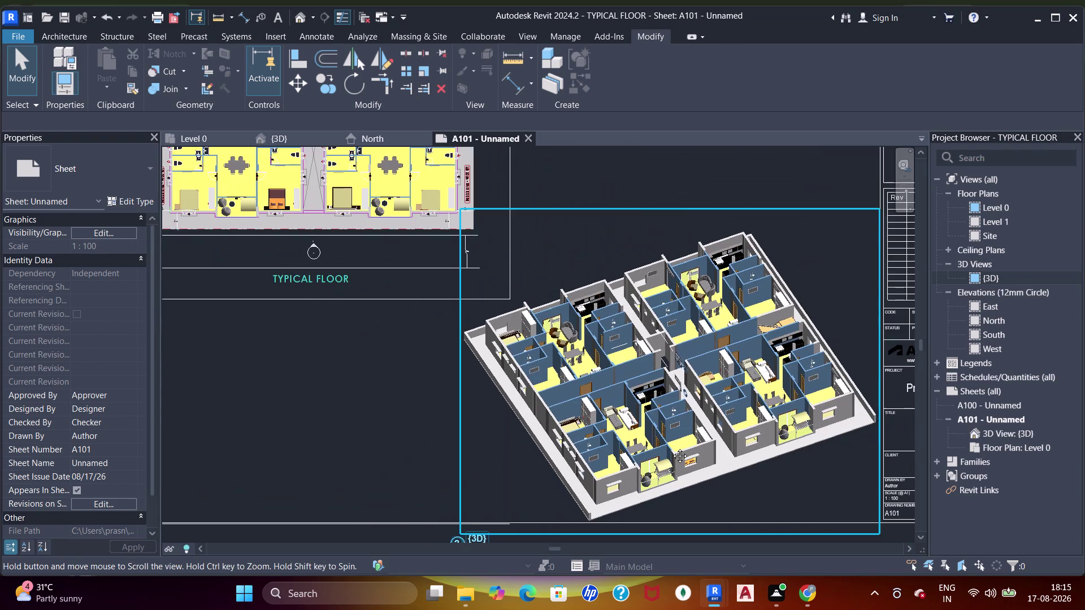
middle_click(671, 448)
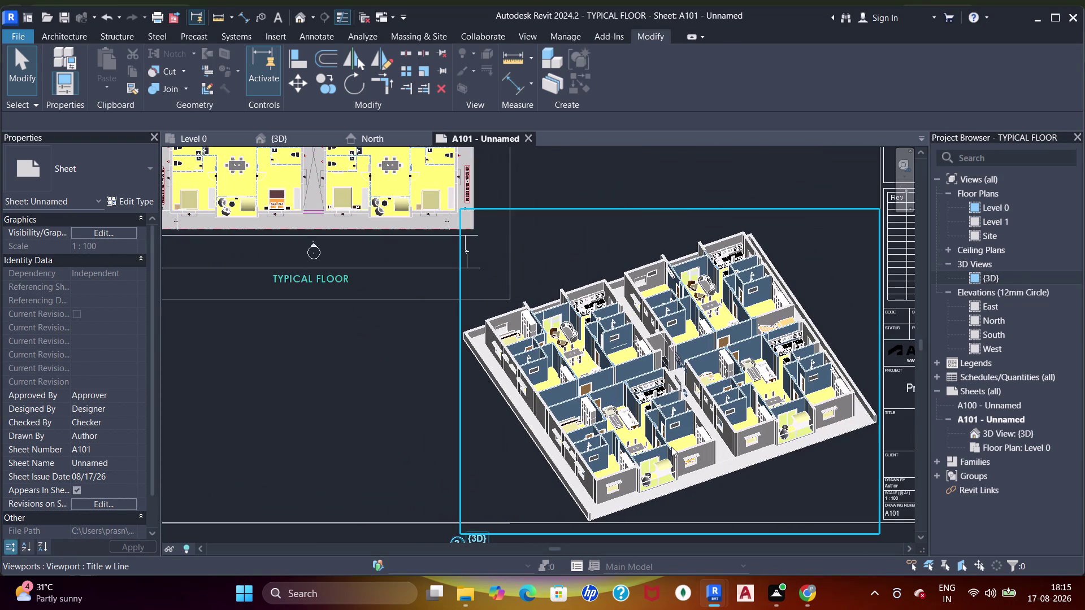
scroll(down, 3)
middle_drag(657, 367, 663, 376)
scroll(down, 3)
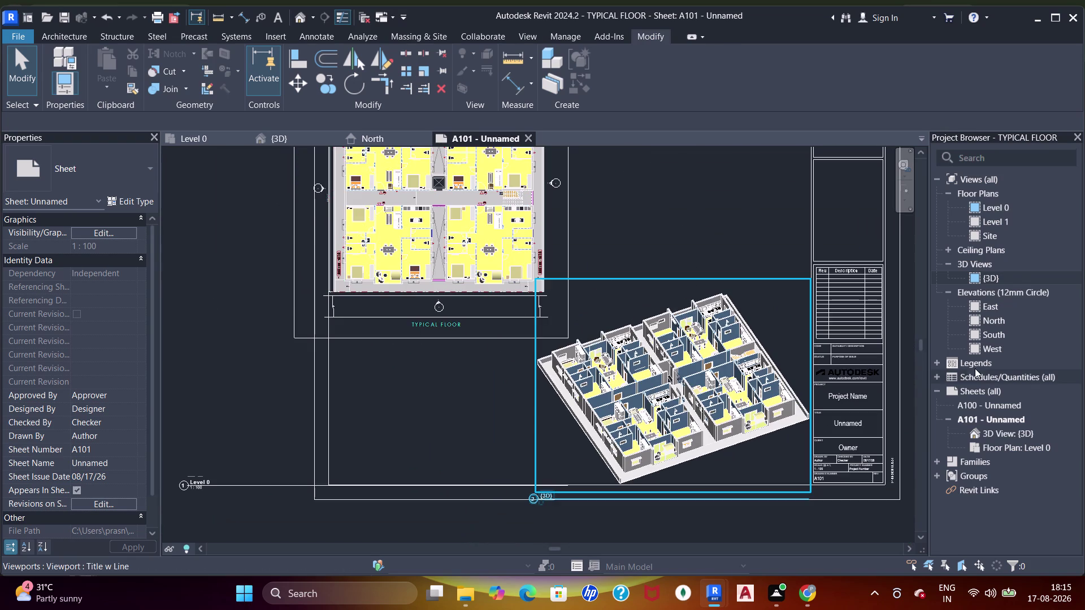
scroll(down, 3)
drag(997, 335, 704, 192)
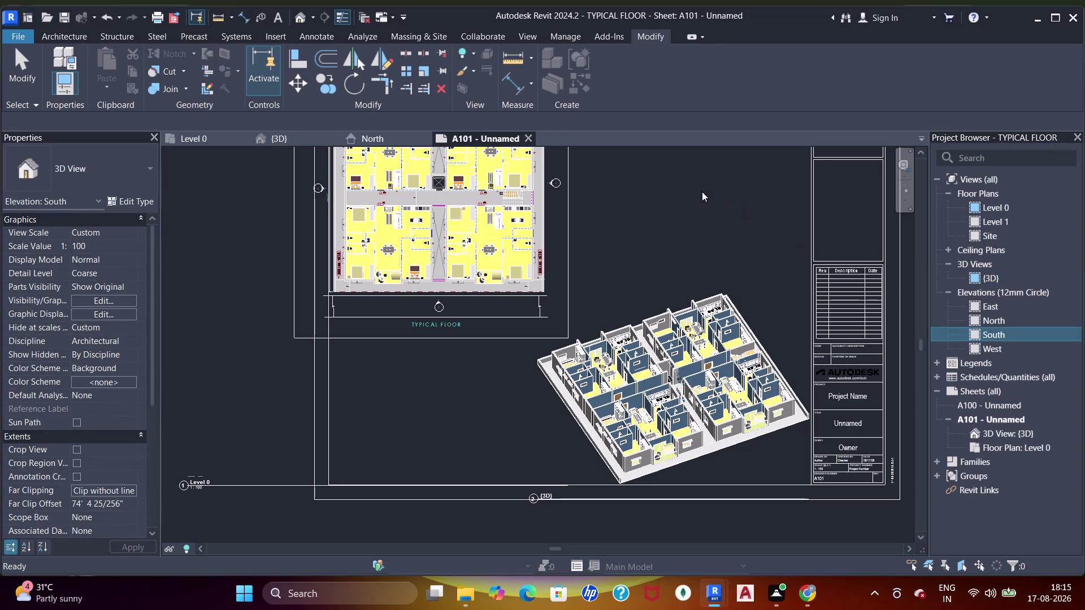
Place the South elevation at the sheet's top right and the North elevation below it.
middle_drag(702, 202, 721, 354)
click(724, 284)
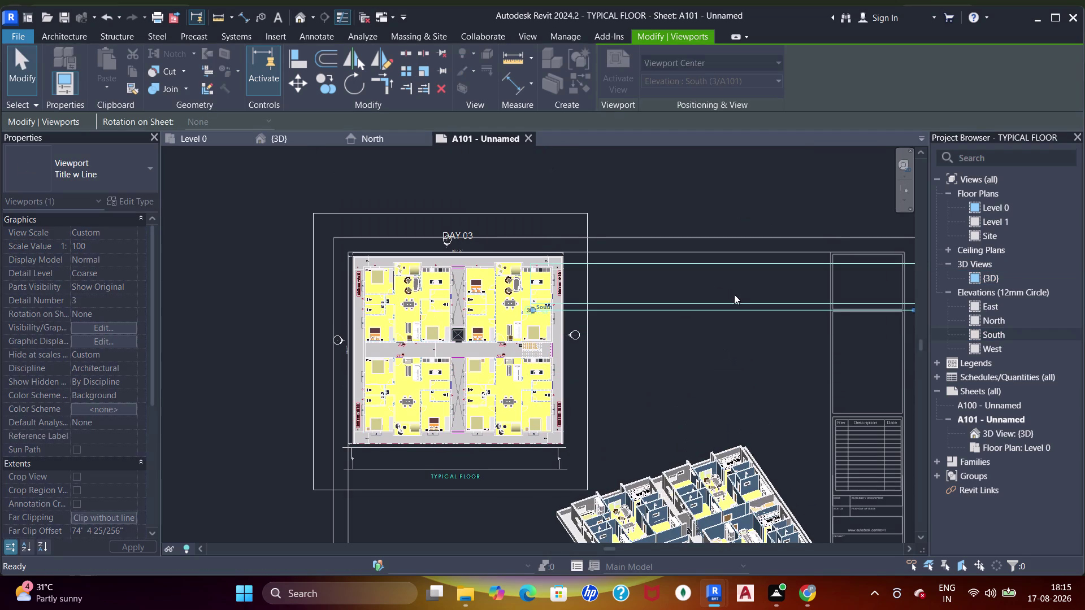
drag(987, 319, 986, 319)
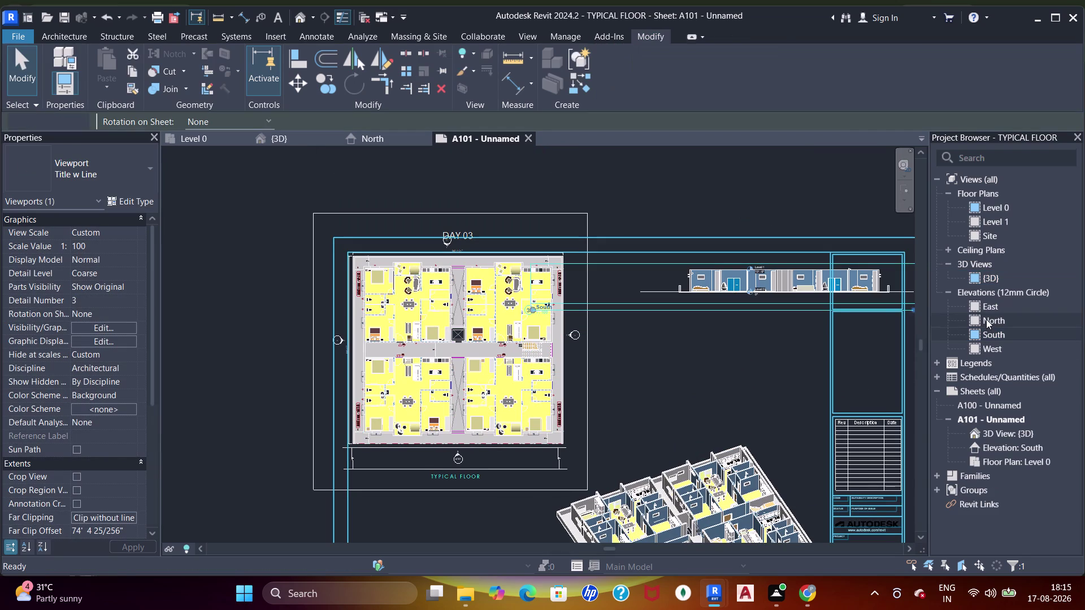
drag(986, 319, 705, 345)
click(717, 347)
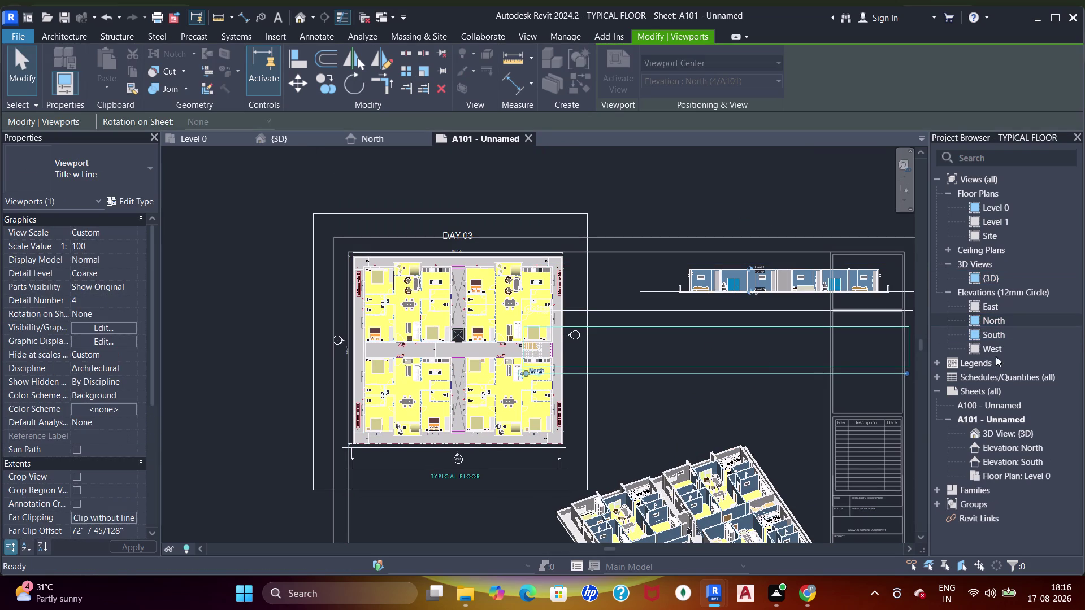
Place the East elevation viewport beside the floor plan.
drag(1000, 306, 790, 392)
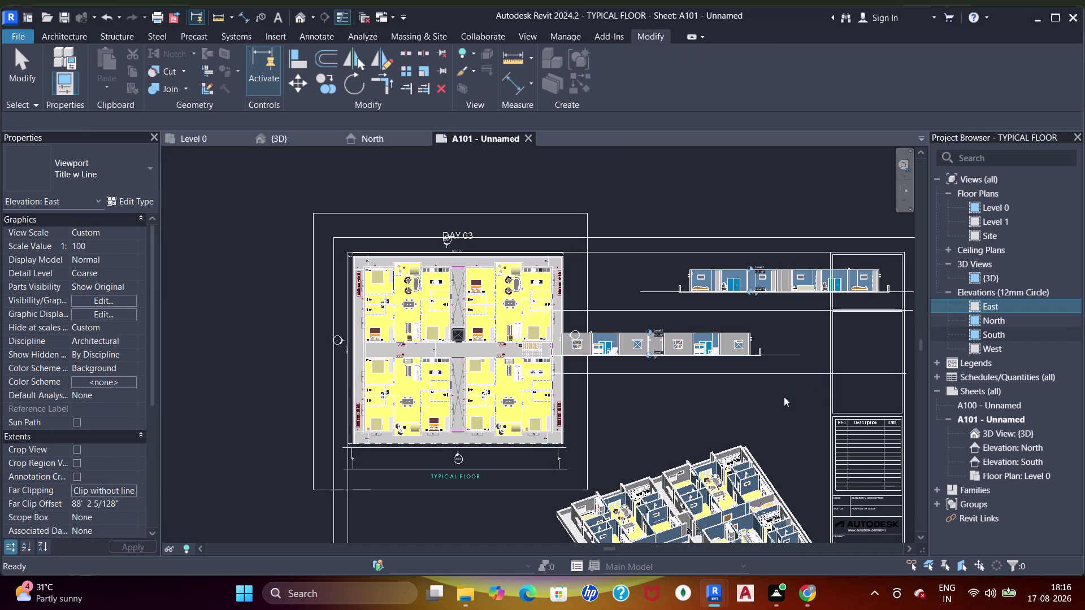
click(778, 400)
scroll(down, 3)
Place the West elevation viewport below the Typical Floor plan.
middle_drag(681, 358, 688, 340)
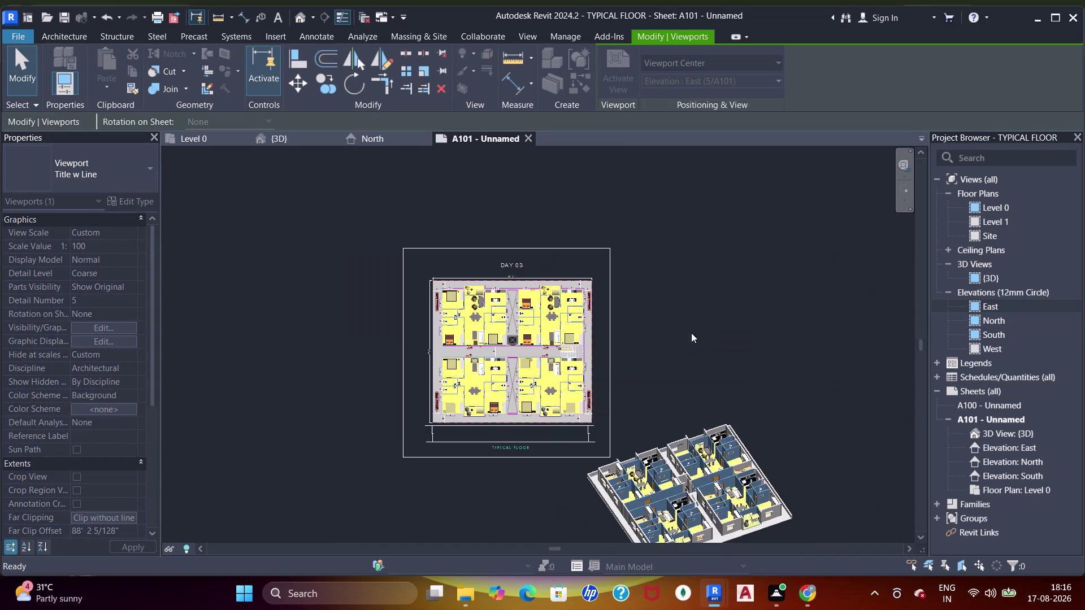
middle_drag(688, 340, 716, 259)
drag(982, 352, 599, 450)
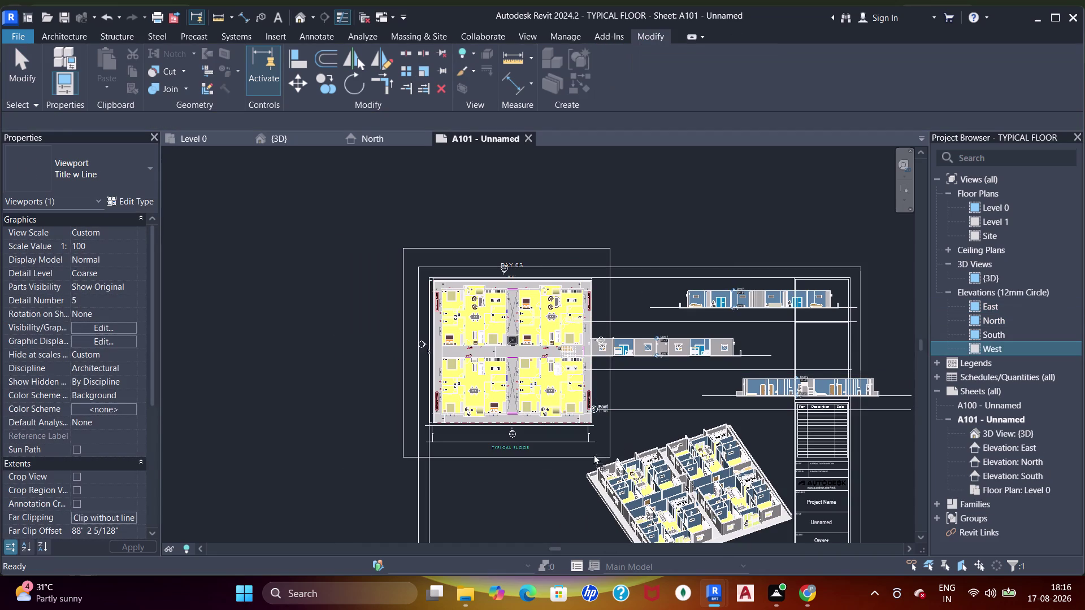
drag(598, 450, 547, 489)
middle_drag(547, 490, 576, 382)
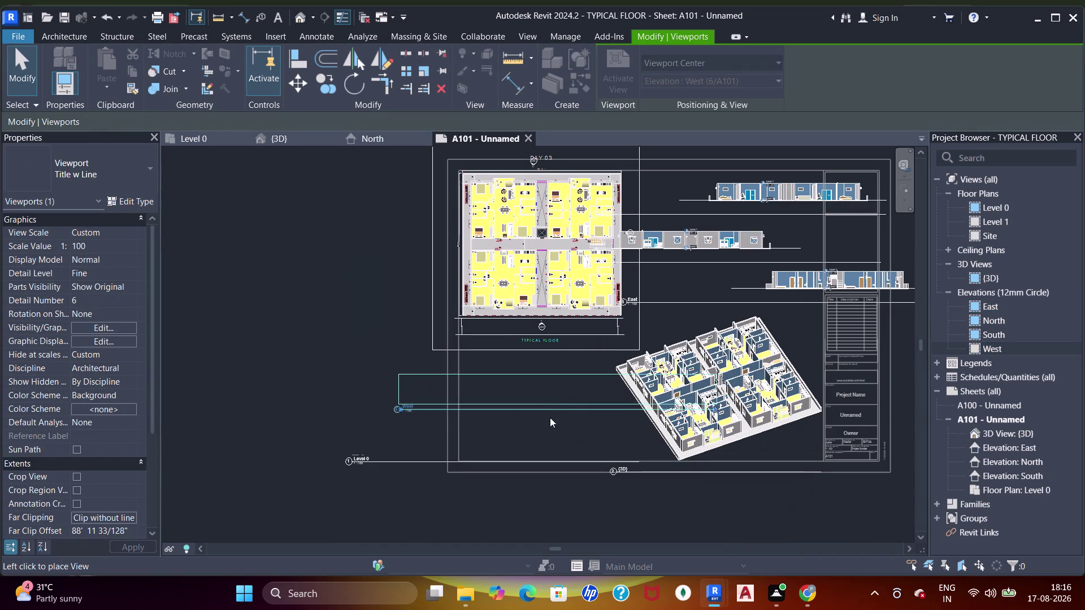
click(550, 420)
scroll(up, 3)
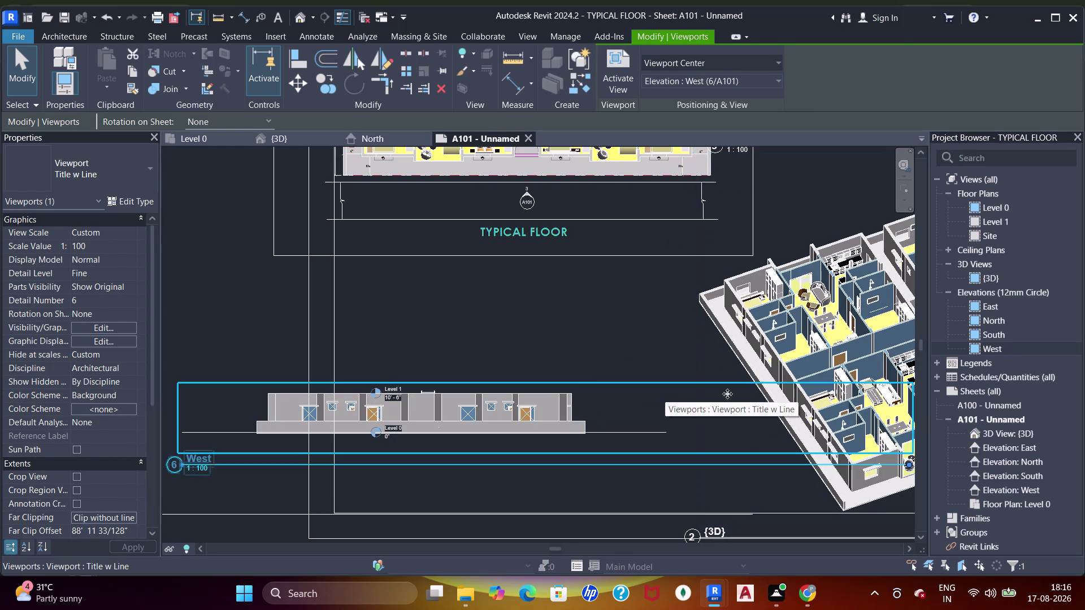
Select the West viewport and bring up its context menu.
text(SD)
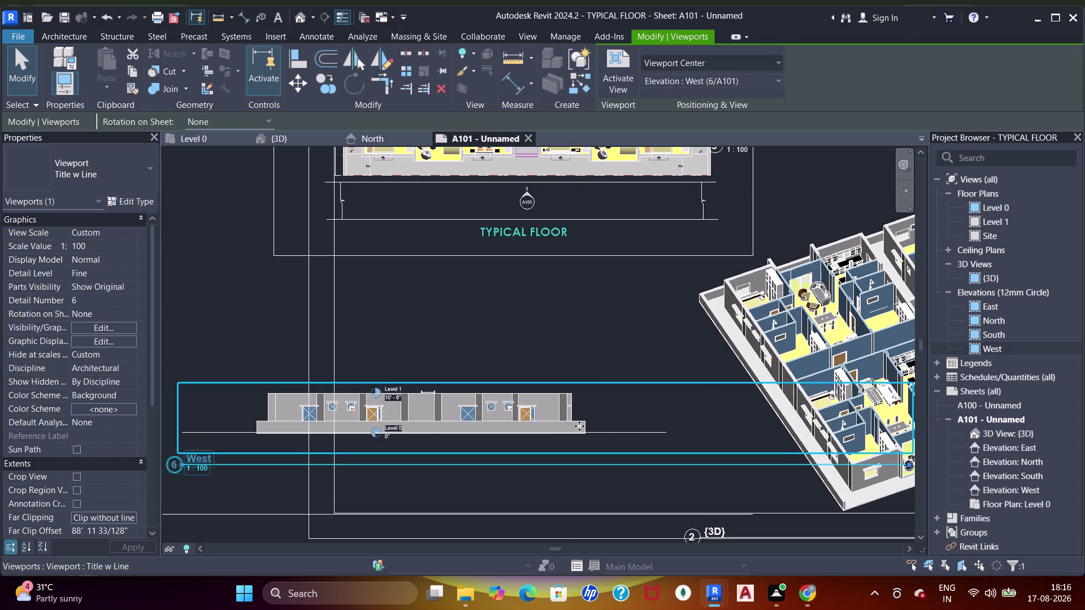
click(540, 408)
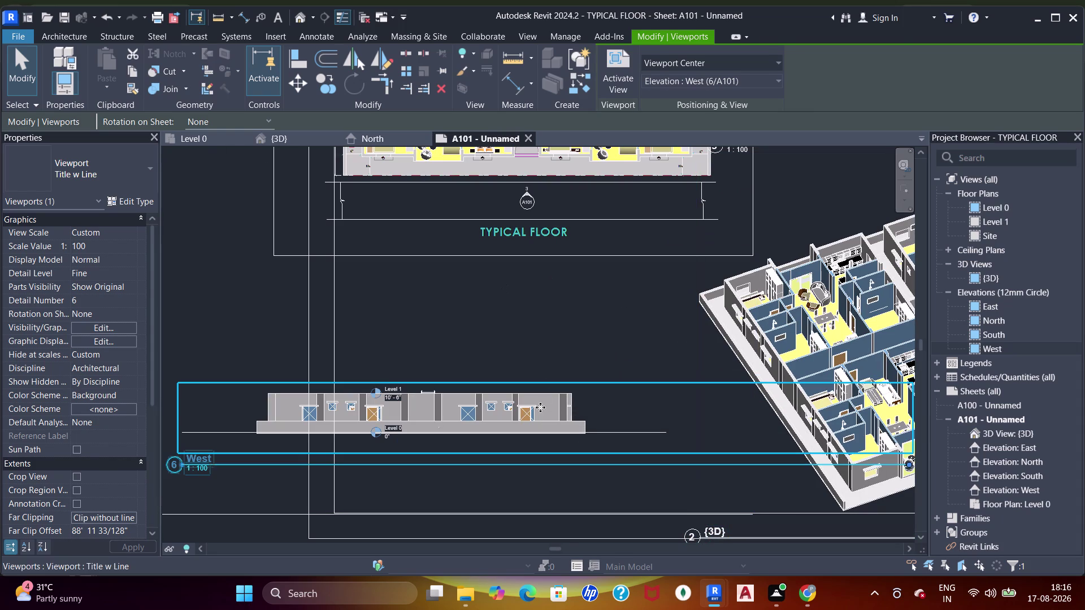
right_click(538, 407)
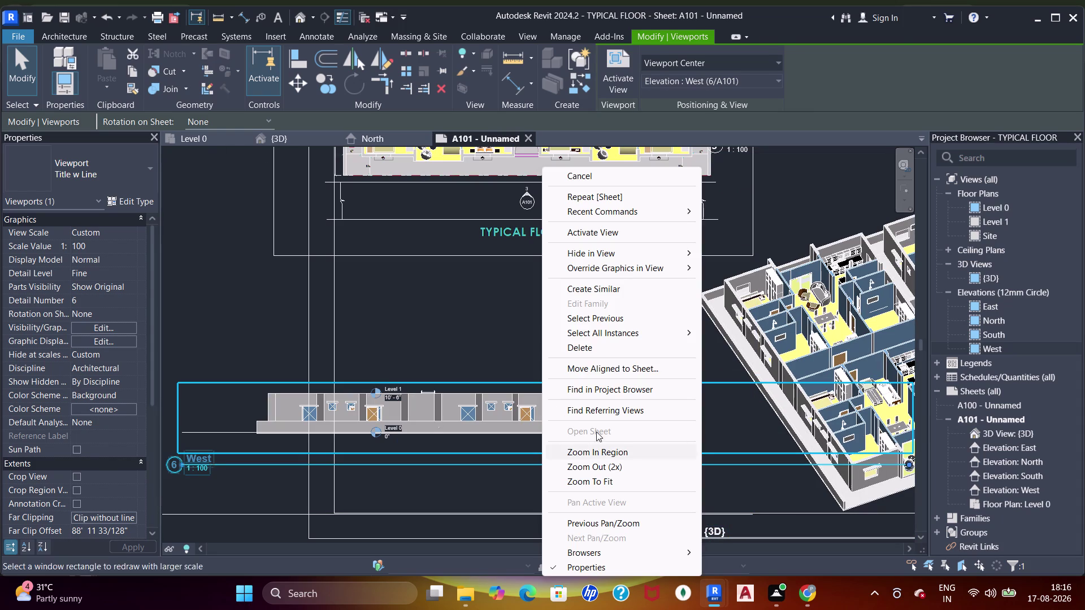
Delete the West elevation viewport from sheet A101.
click(610, 346)
scroll(down, 3)
middle_drag(616, 312, 558, 388)
scroll(down, 3)
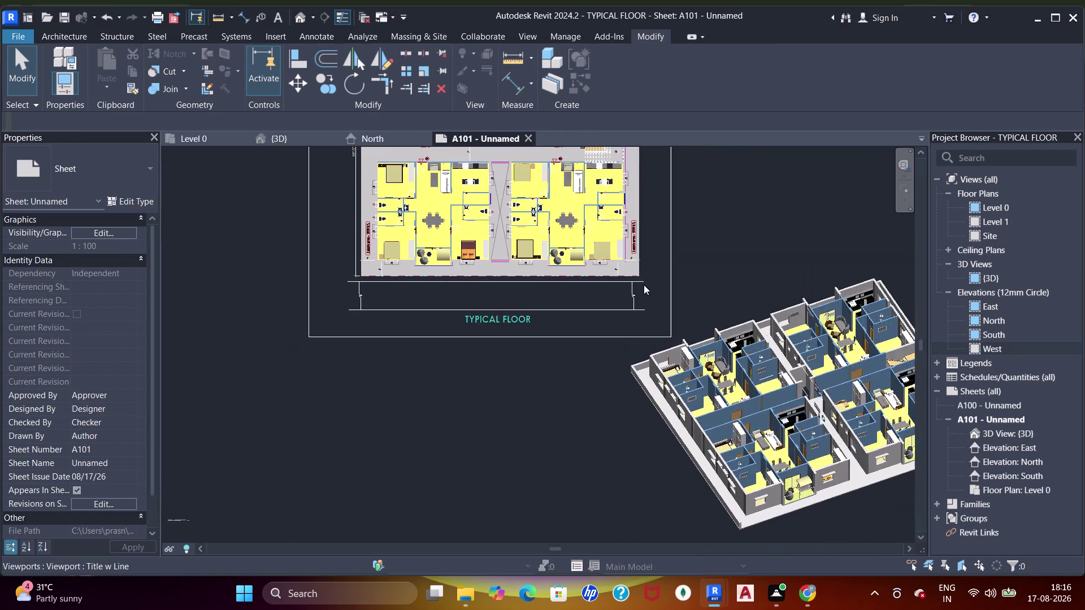
middle_drag(643, 295, 609, 356)
middle_drag(736, 256, 708, 339)
scroll(up, 3)
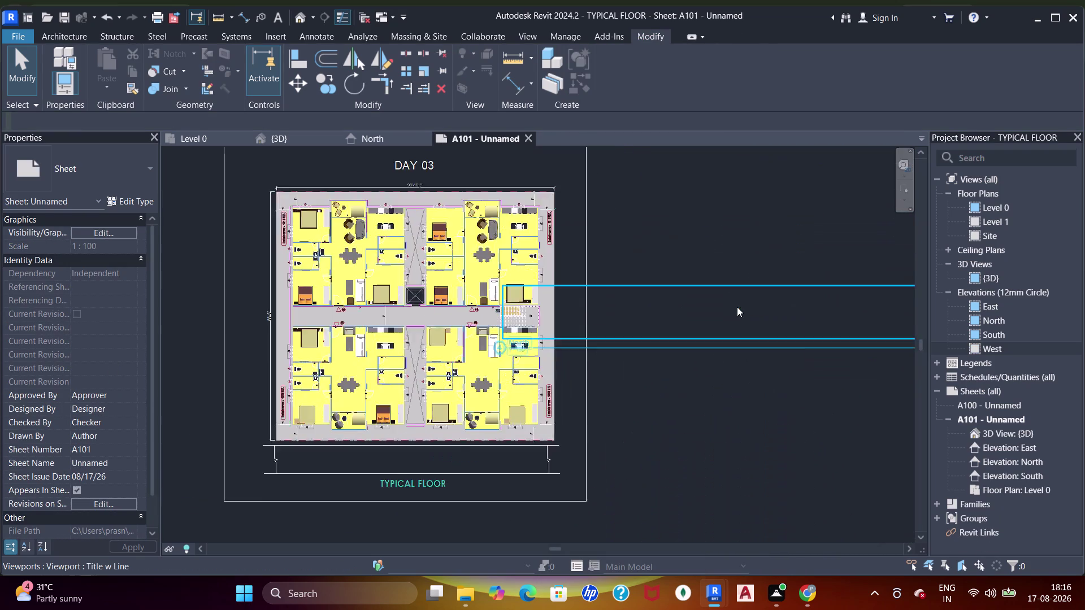
Check the remaining viewports across the sheet, then select West in the Project Browser.
scroll(down, 3)
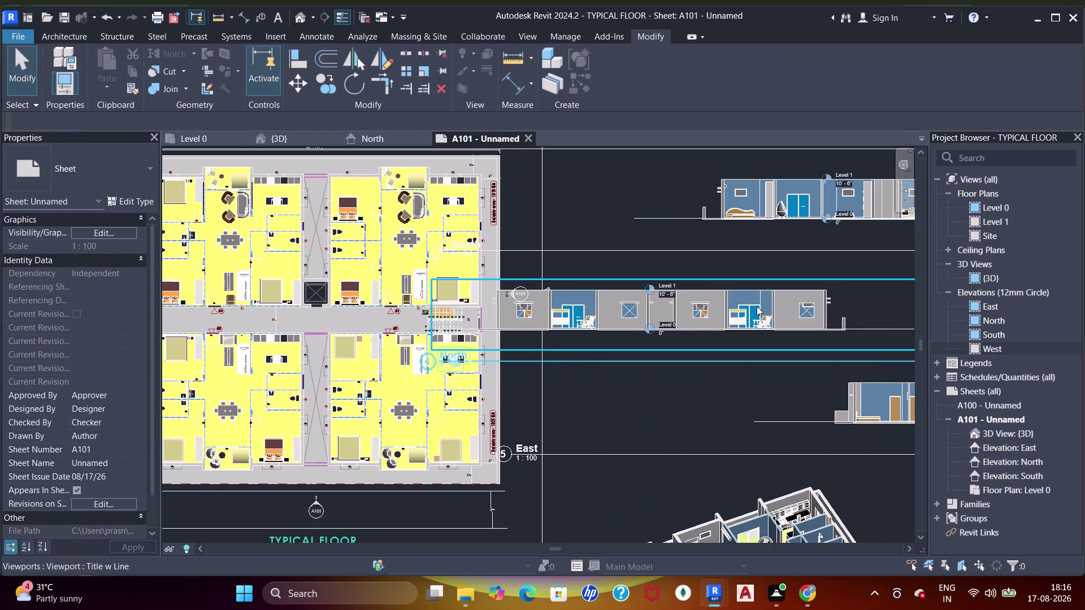
middle_drag(758, 284, 691, 312)
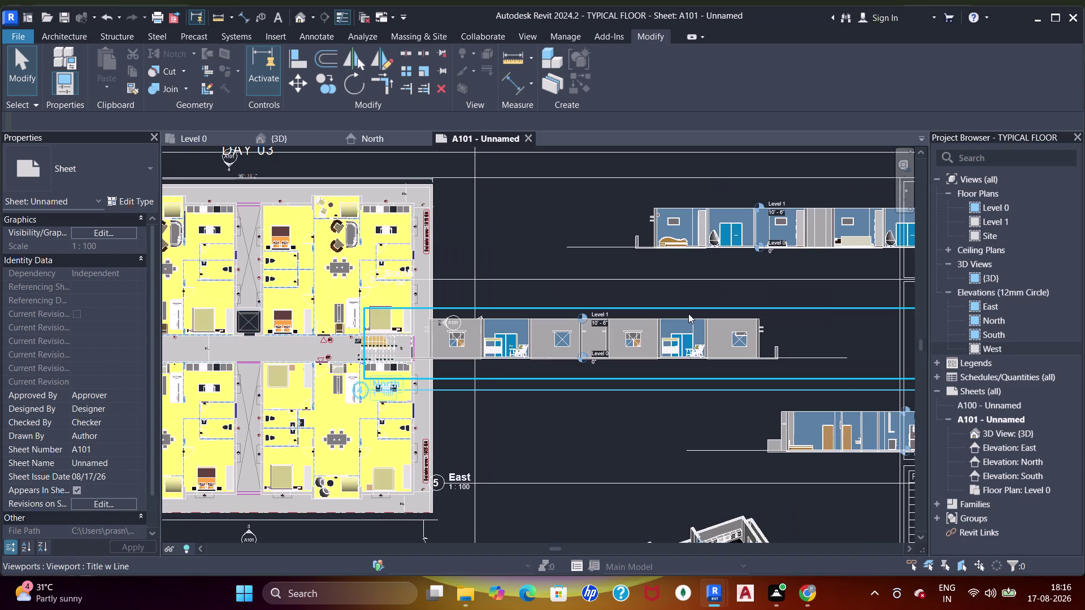
middle_drag(730, 364, 658, 371)
middle_drag(668, 383, 780, 370)
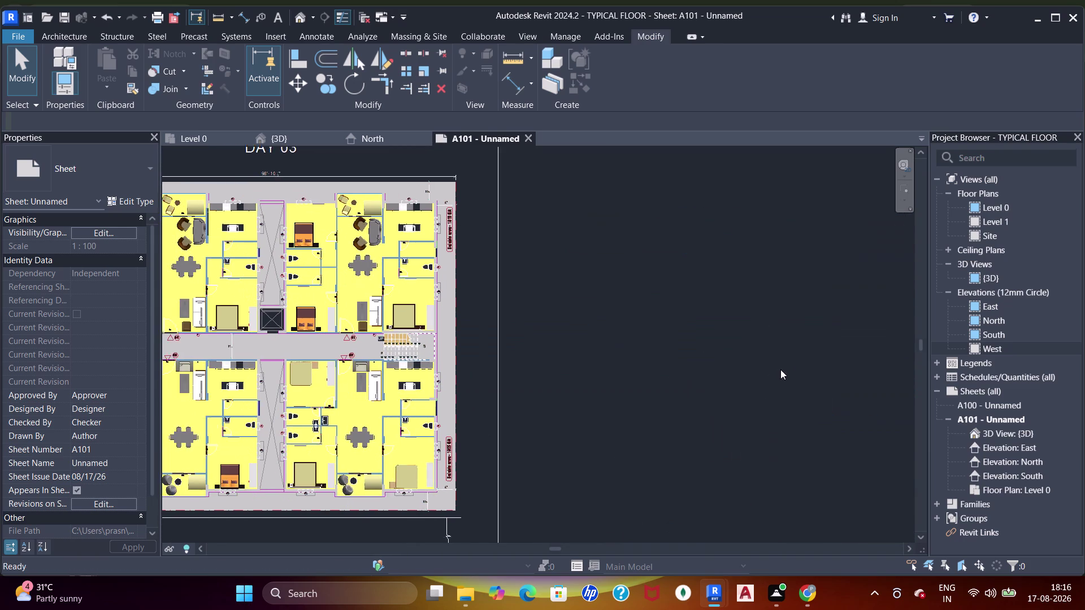
scroll(down, 3)
middle_drag(740, 333, 776, 294)
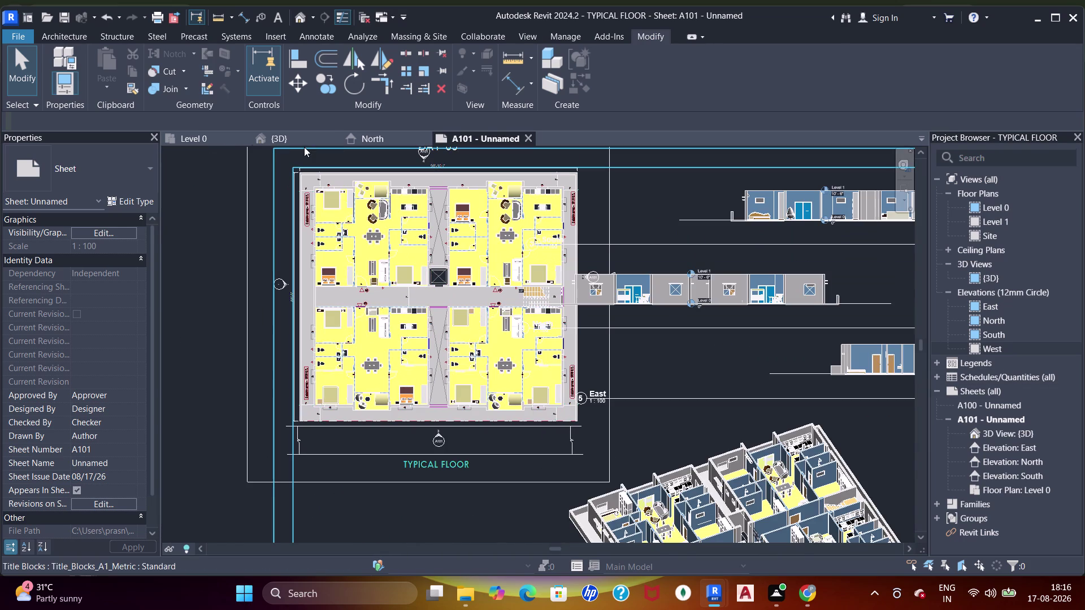
click(200, 138)
Open the West elevation view in its own tab and centre it.
double_click(983, 346)
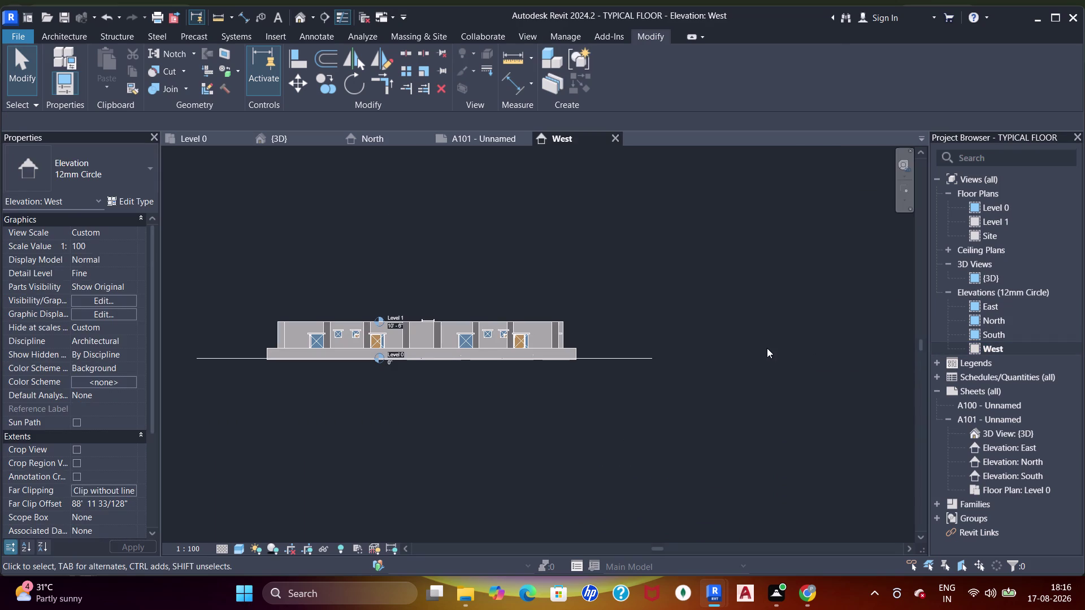
text(SD)
scroll(up, 3)
middle_drag(425, 353, 549, 371)
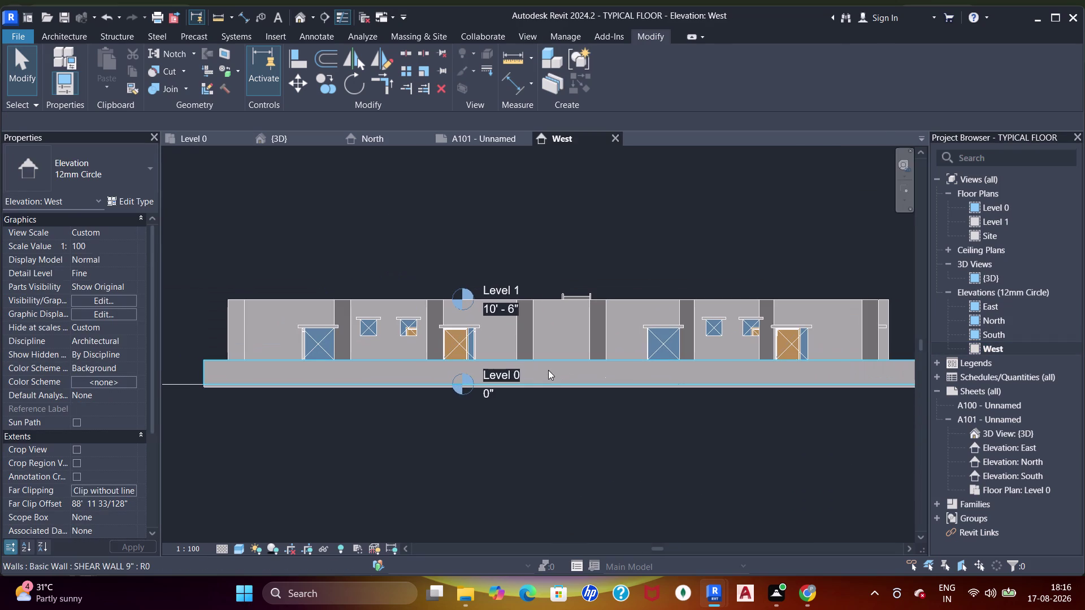
text(SD)
key(Escape)
key(Escape)
key(Escape)
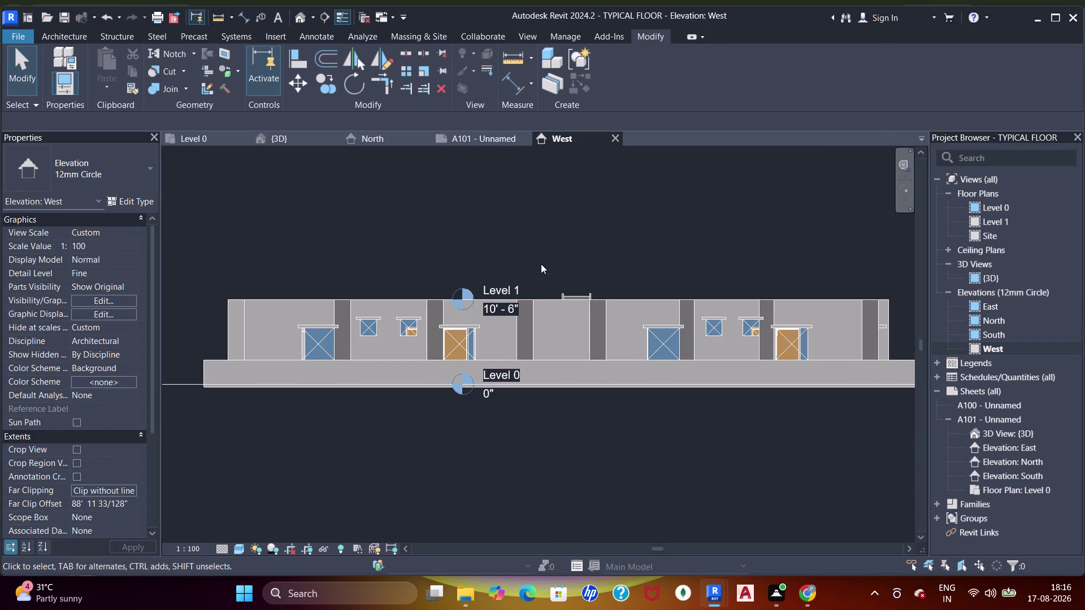
text(SD)
text(SD)
Set the West elevation's visual style to Textures and return to sheet A101.
click(240, 553)
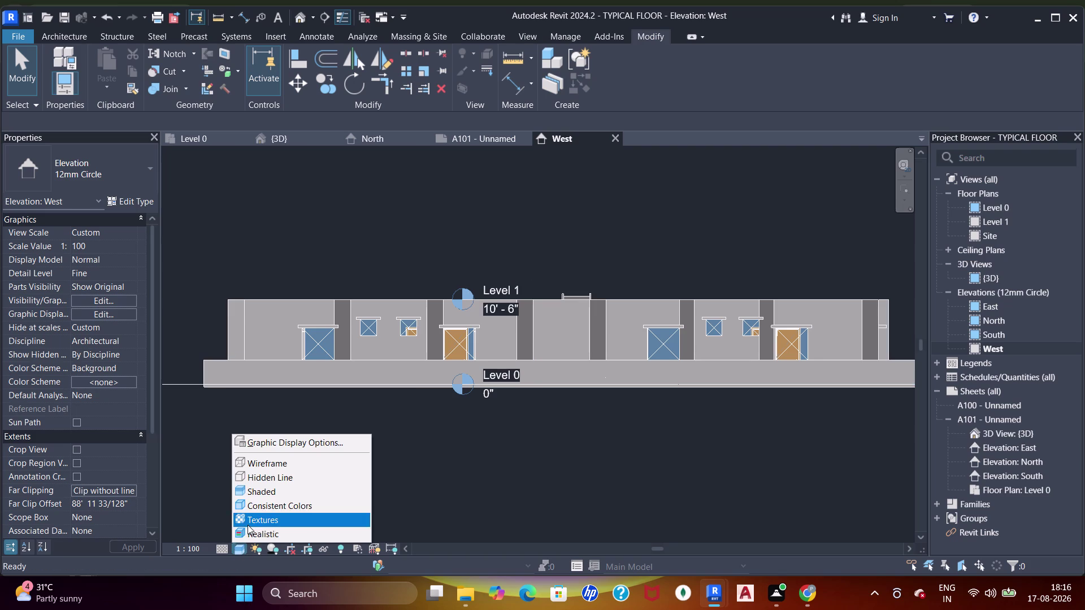
click(253, 497)
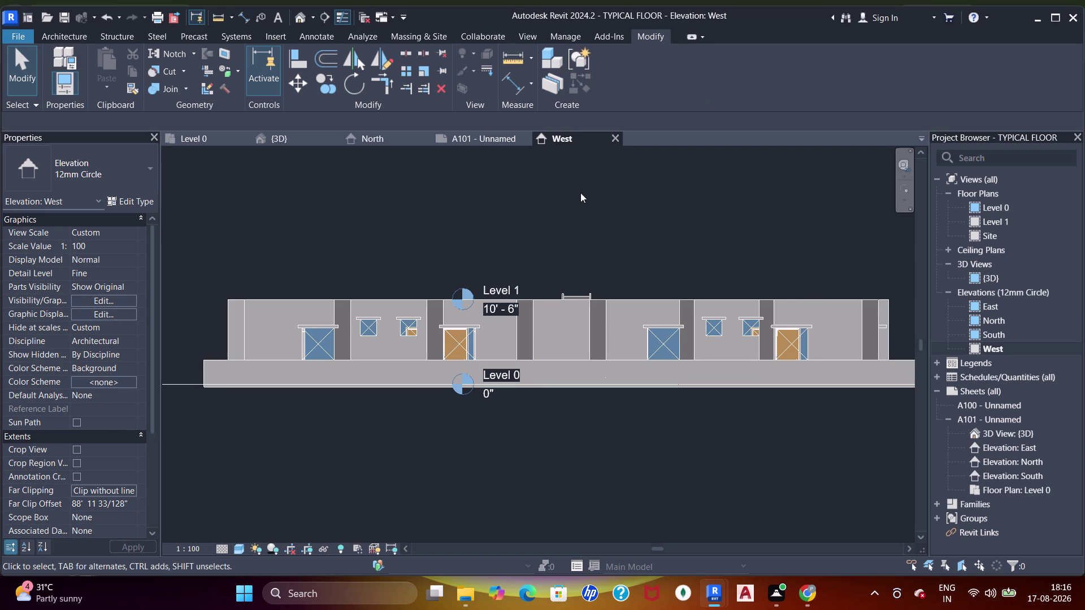
middle_drag(577, 212, 592, 211)
key(Escape)
key(Escape)
key(s)
key(d)
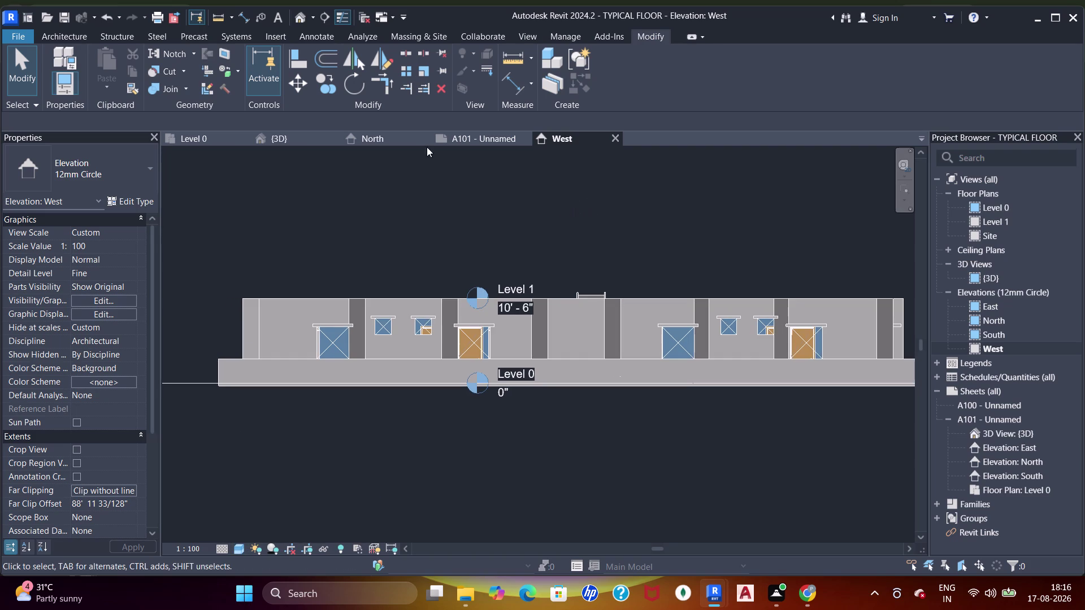
click(470, 137)
scroll(down, 3)
Set the West elevation down at the sheet's lower left, nudging it right and down.
middle_drag(612, 353, 637, 281)
drag(993, 350, 524, 395)
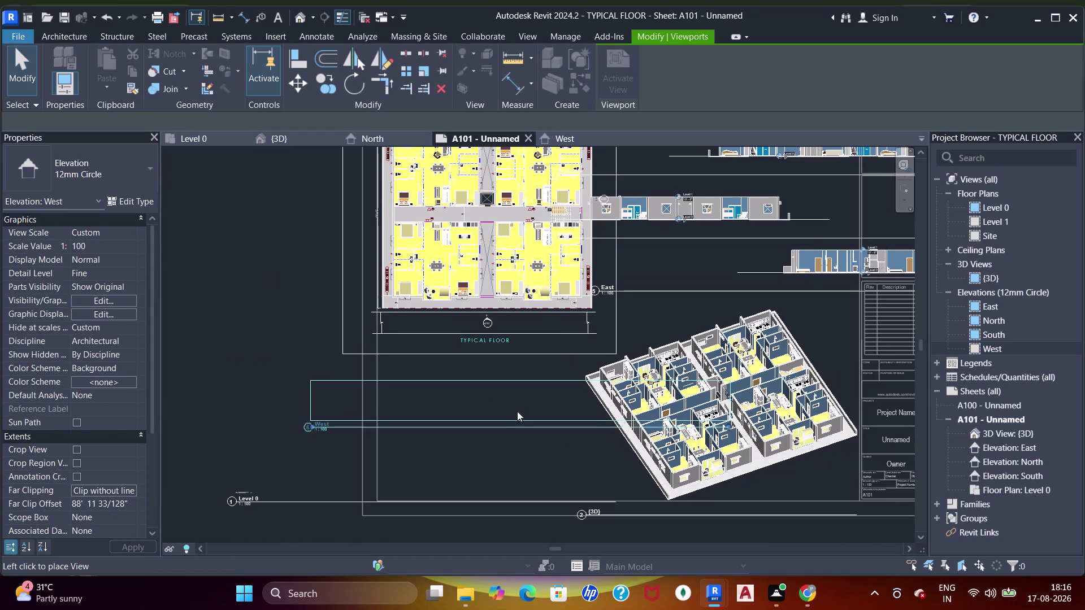
click(496, 455)
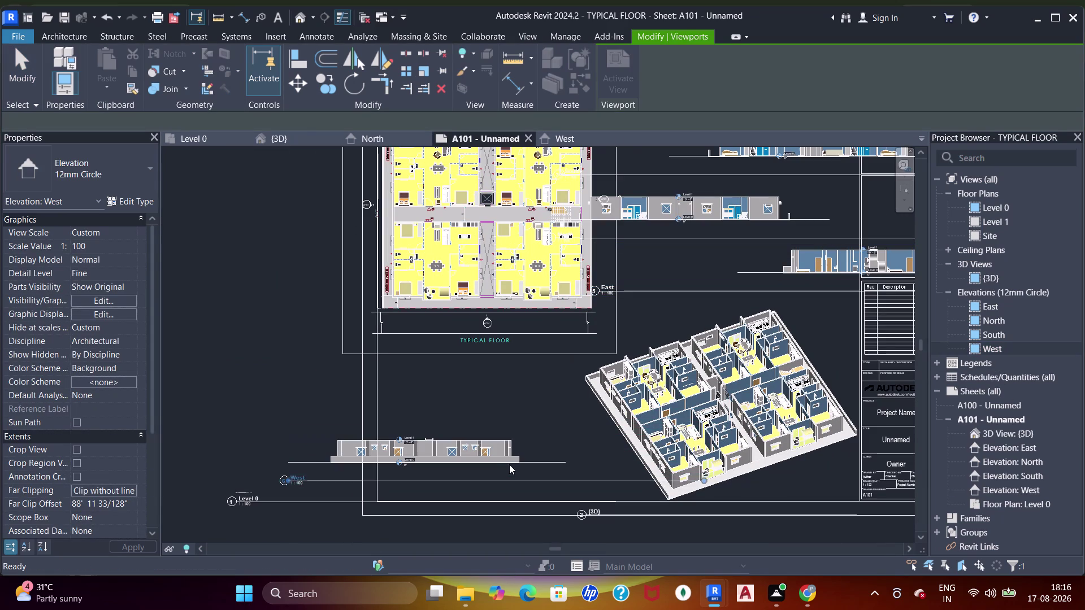
scroll(up, 3)
middle_drag(502, 456, 511, 466)
key(Right)
key(Right)
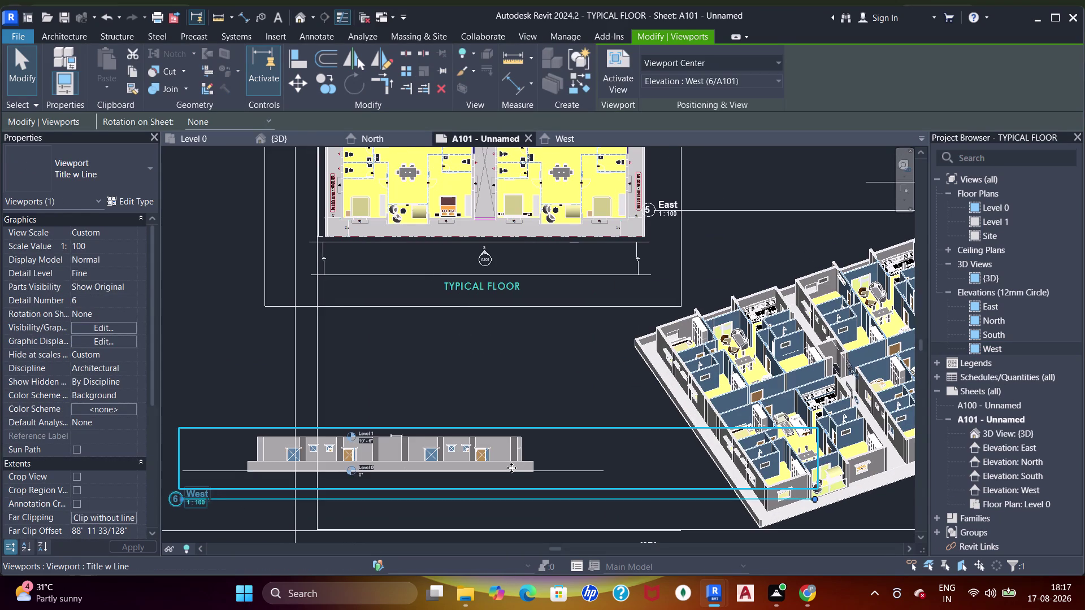
key(Right)
key(Right)
key(Right)
key(Right)
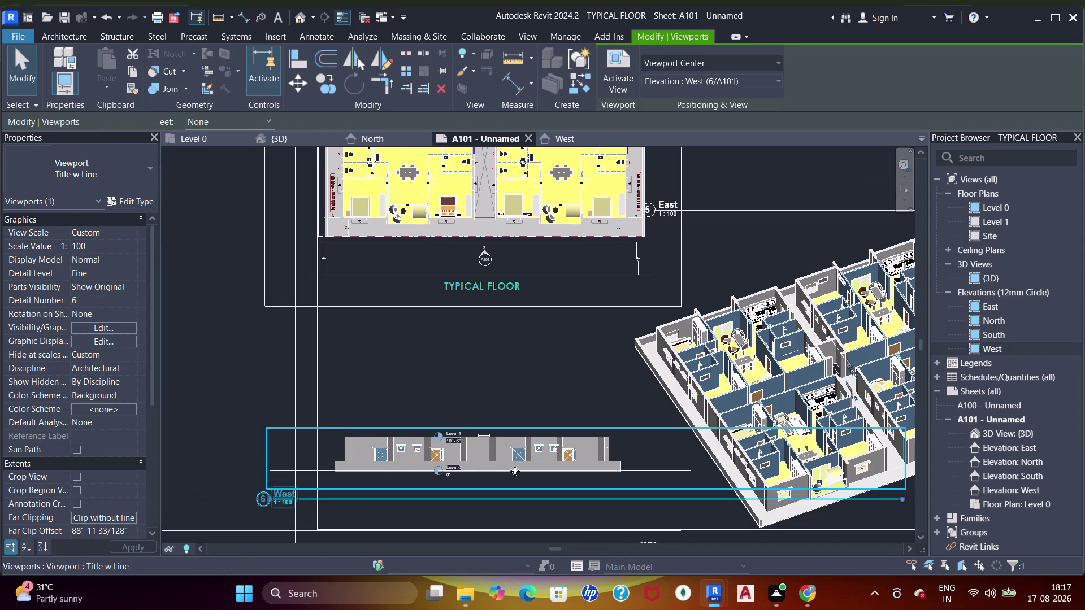
scroll(down, 3)
middle_drag(524, 410, 526, 449)
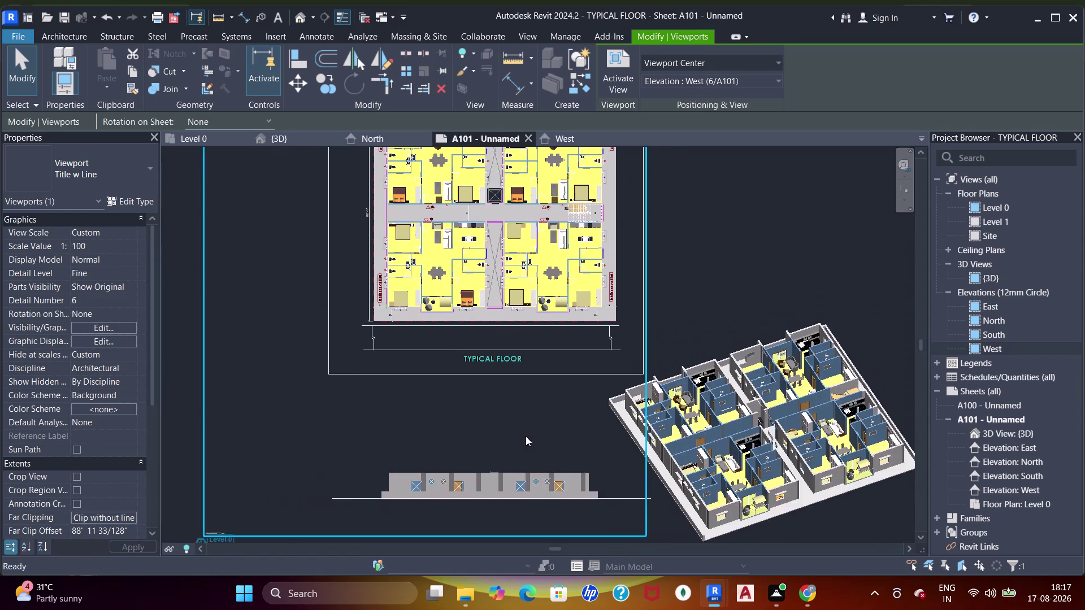
scroll(down, 3)
middle_drag(527, 422, 529, 407)
scroll(down, 3)
middle_drag(520, 386, 521, 410)
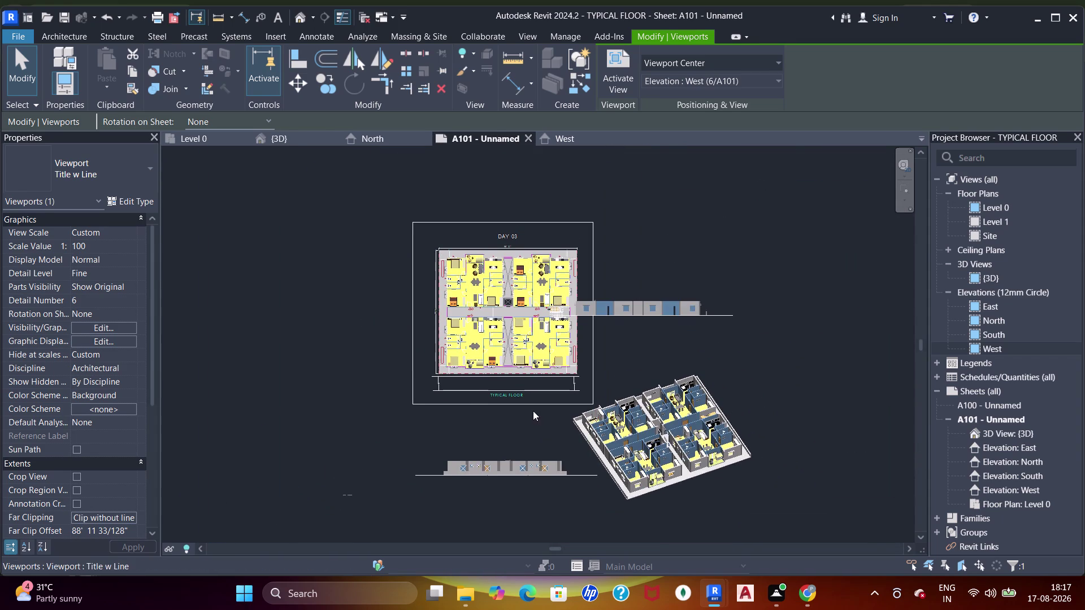
middle_drag(538, 427, 540, 399)
key(Down)
key(Down)
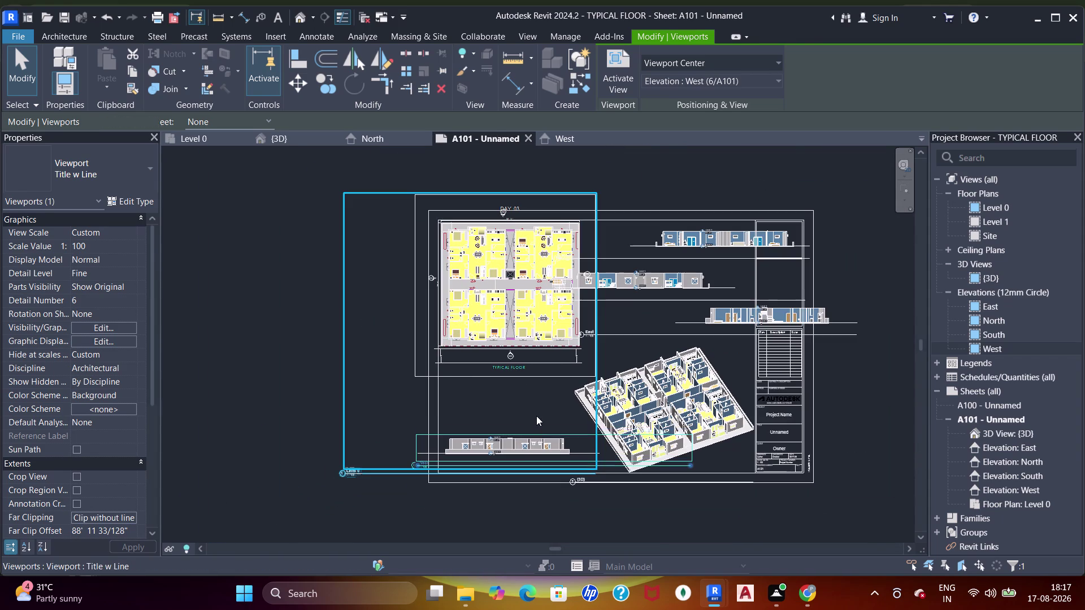
Drag the East elevation viewport to just below the floor plan.
click(782, 311)
drag(779, 318, 708, 352)
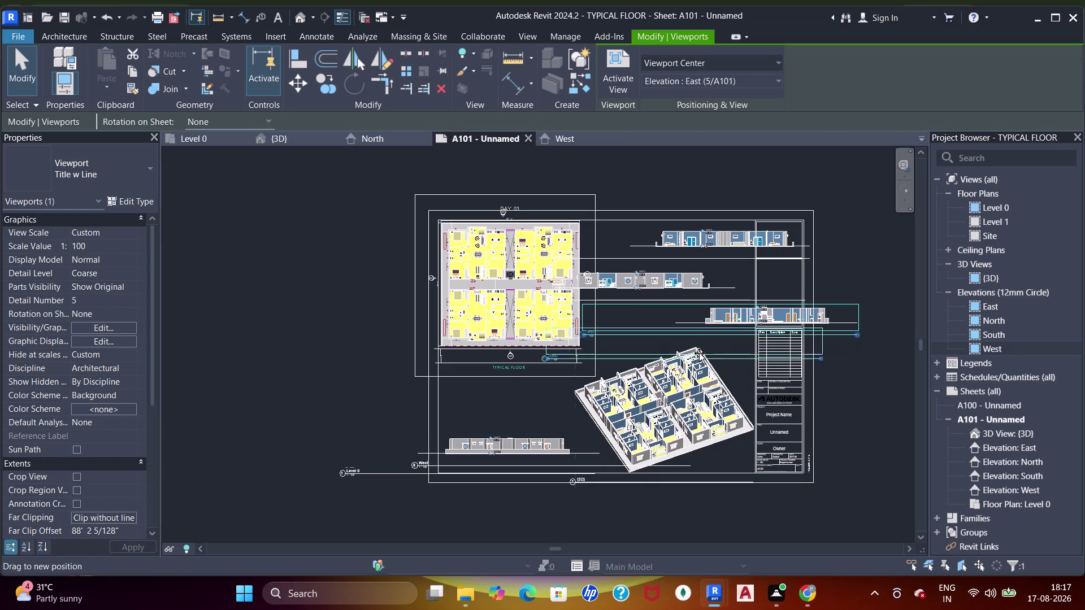
drag(708, 352, 597, 378)
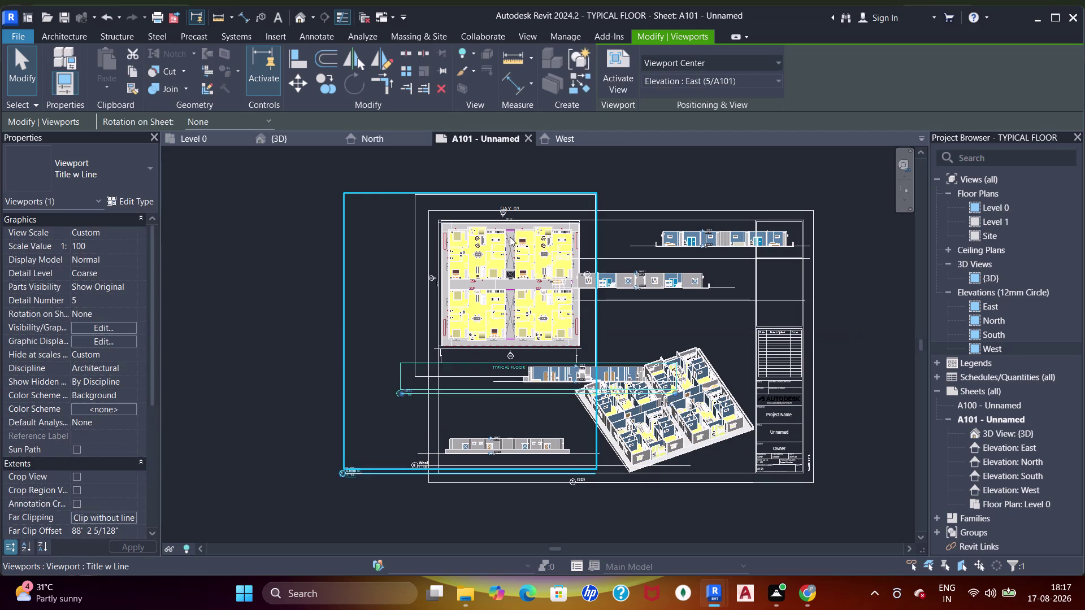
scroll(up, 3)
Nudge the East elevation down and left with arrow keys into place, then finish with Esc.
key(Left)
key(Left)
key(Left)
key(Left)
key(Left)
key(Left)
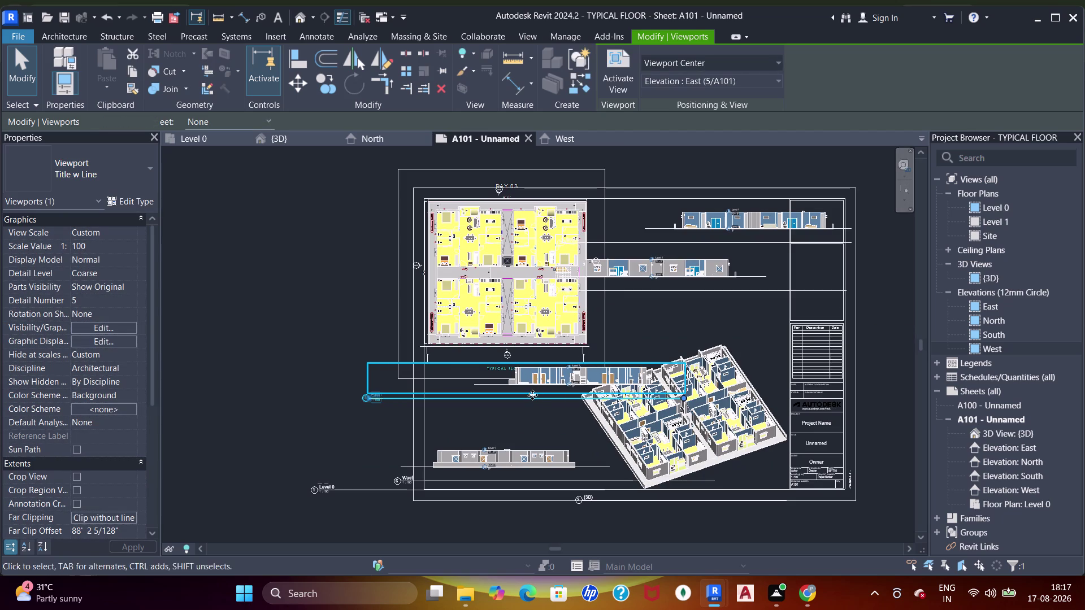
key(Down)
key(Down)
key(Down)
key(Left)
key(Left)
key(Left)
key(Left)
key(Left)
key(Left)
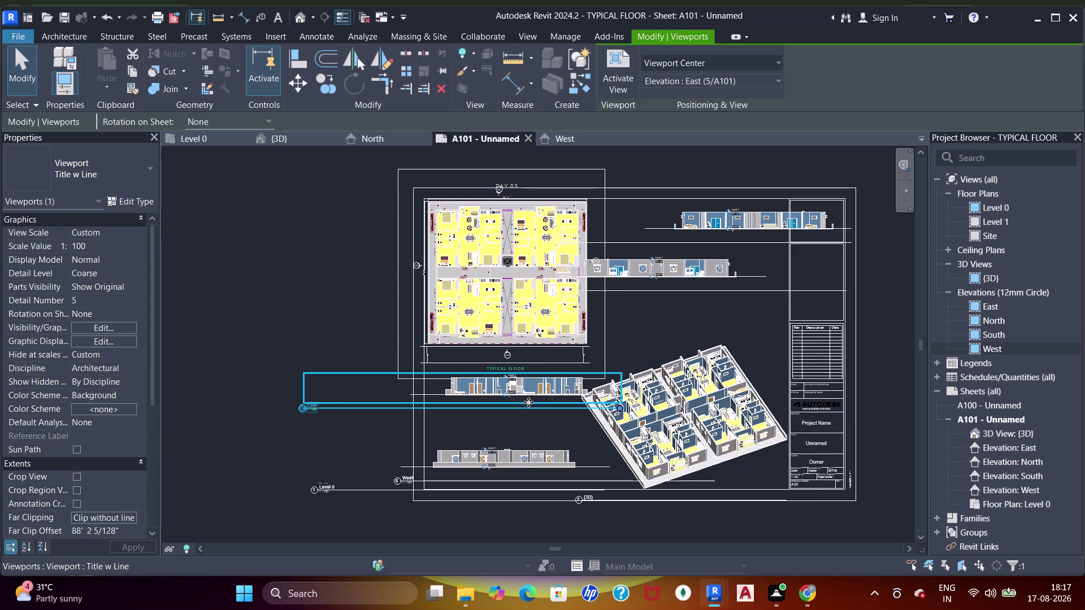
key(Left)
key(Left)
key(Down)
key(Down)
key(Down)
key(Down)
key(Down)
key(Down)
key(Down)
key(Down)
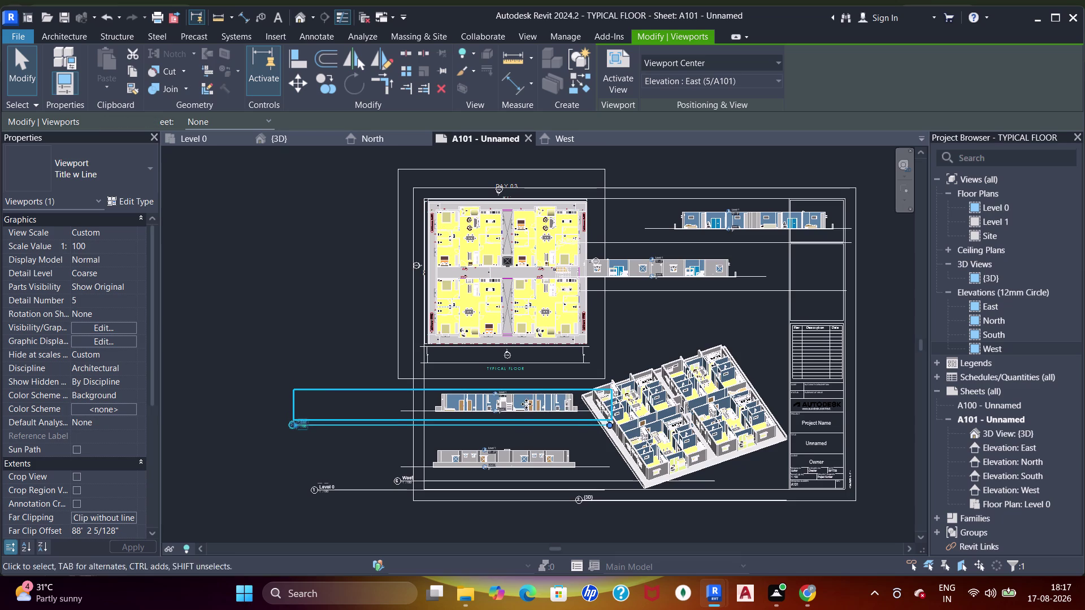
key(Down)
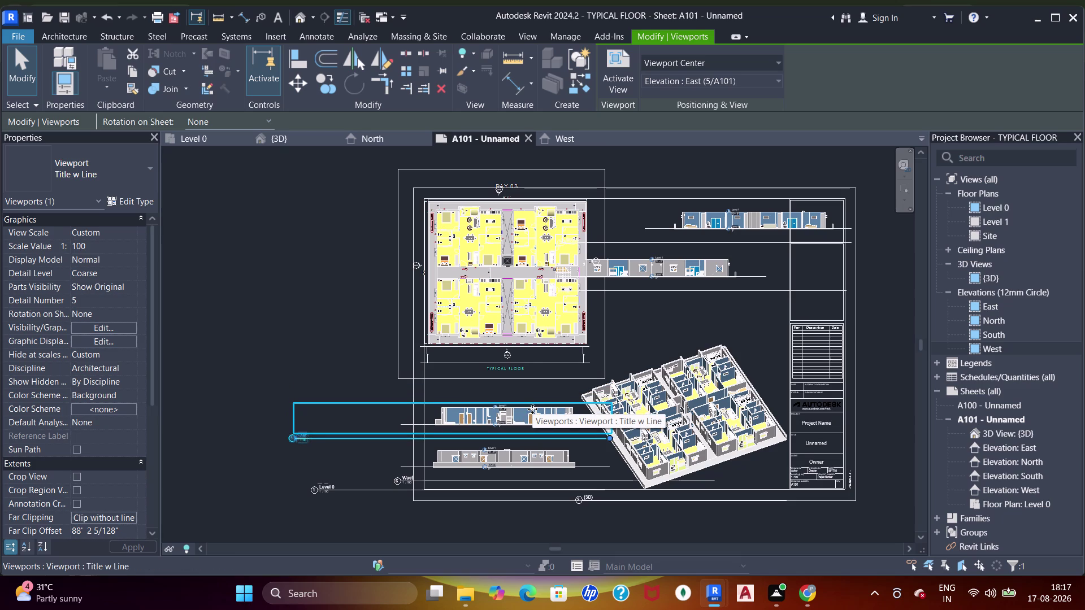
key(Escape)
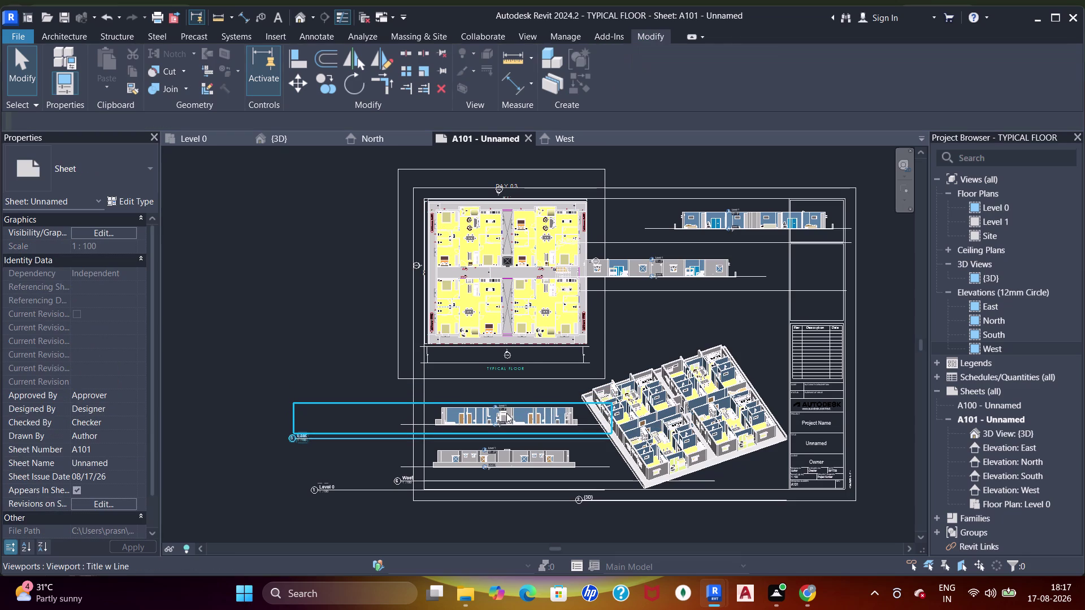
Move the South elevation viewport left toward the floor plan.
middle_drag(663, 303, 661, 446)
middle_drag(670, 429, 619, 372)
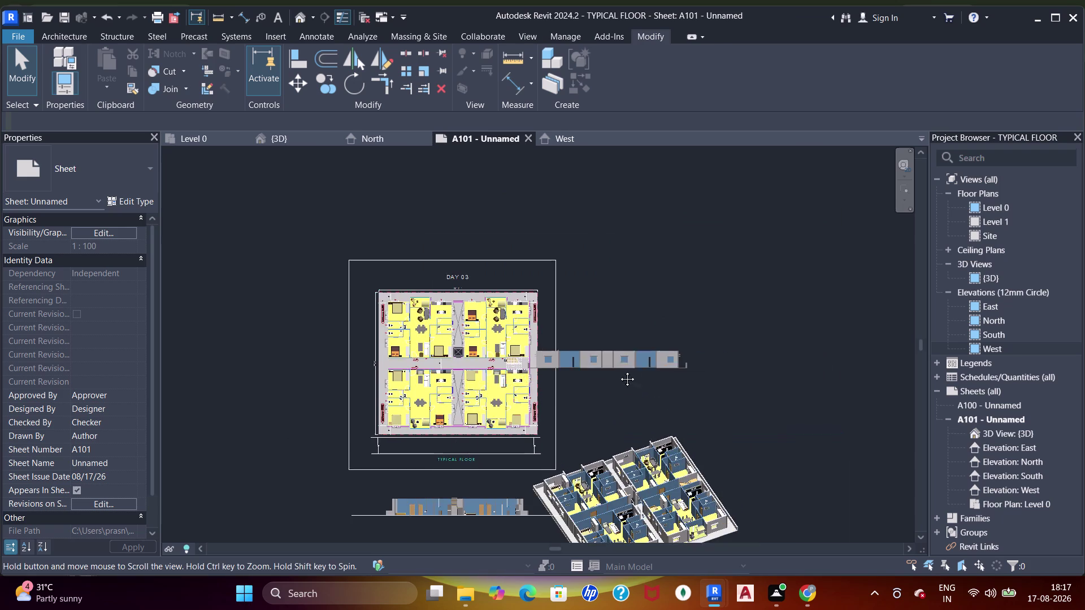
middle_drag(619, 371, 619, 371)
click(644, 305)
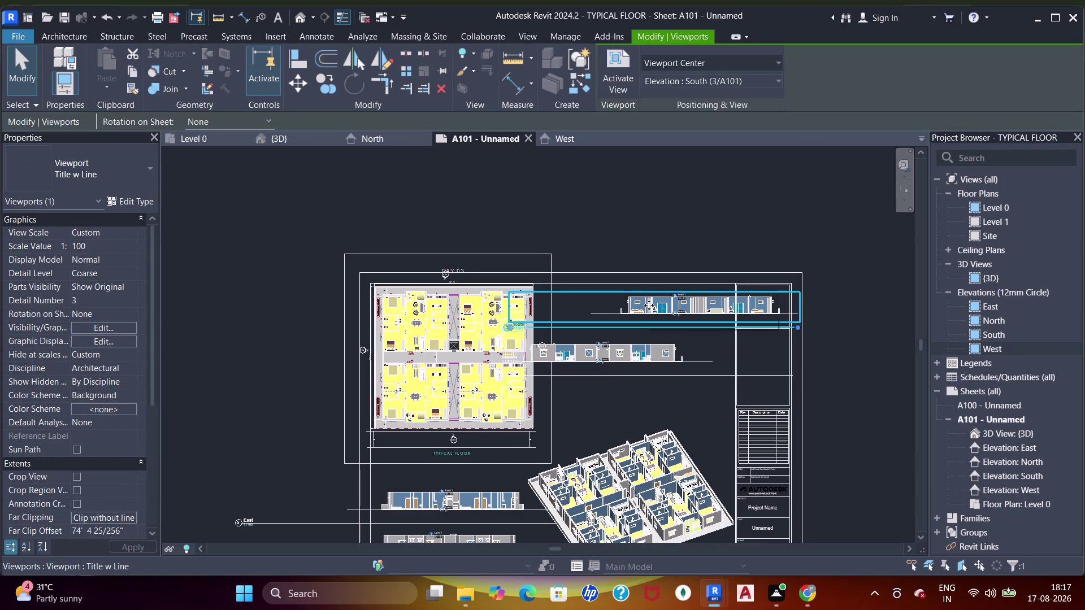
drag(649, 305, 609, 304)
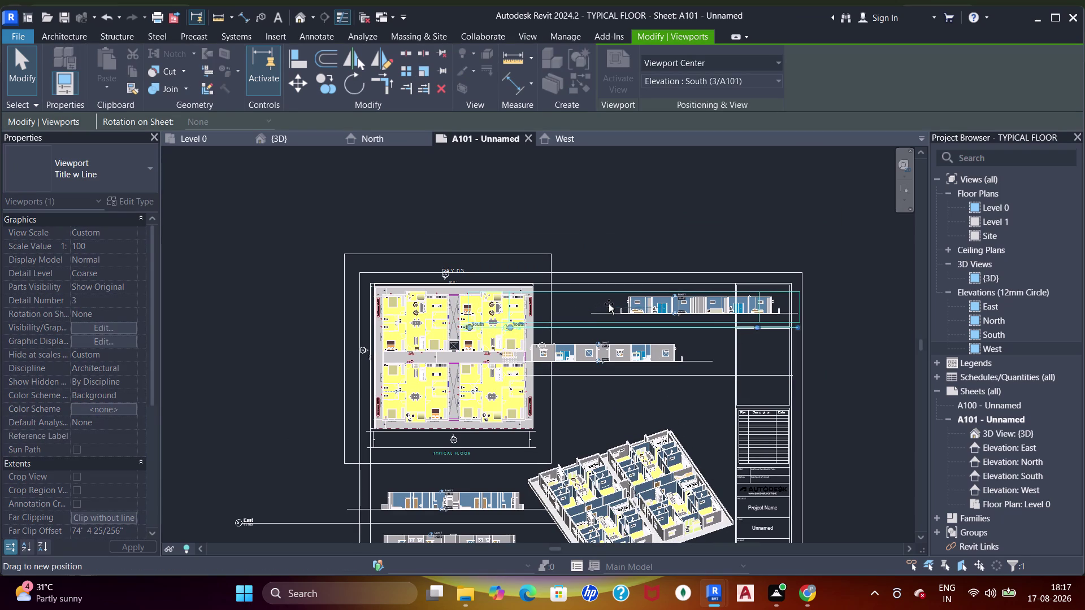
key(Left)
key(Left)
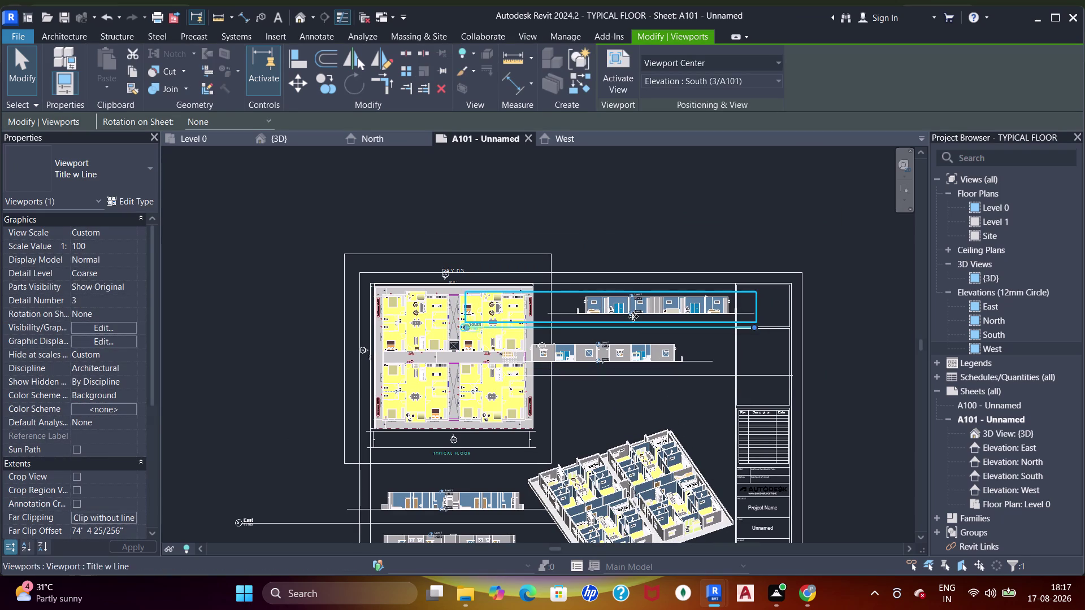
key(Left)
key(Left)
key(Left)
Shift the North elevation viewport to the right into position.
click(638, 355)
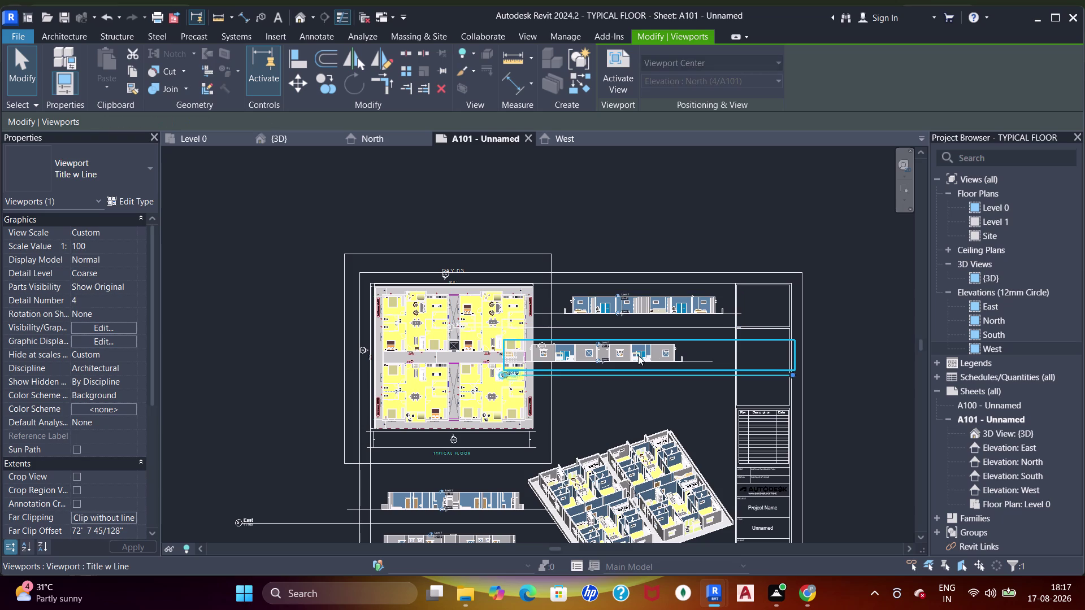
key(Right)
key(Right)
key(Right)
key(Right)
key(Right)
key(Right)
key(Right)
key(Right)
key(Right)
key(Right)
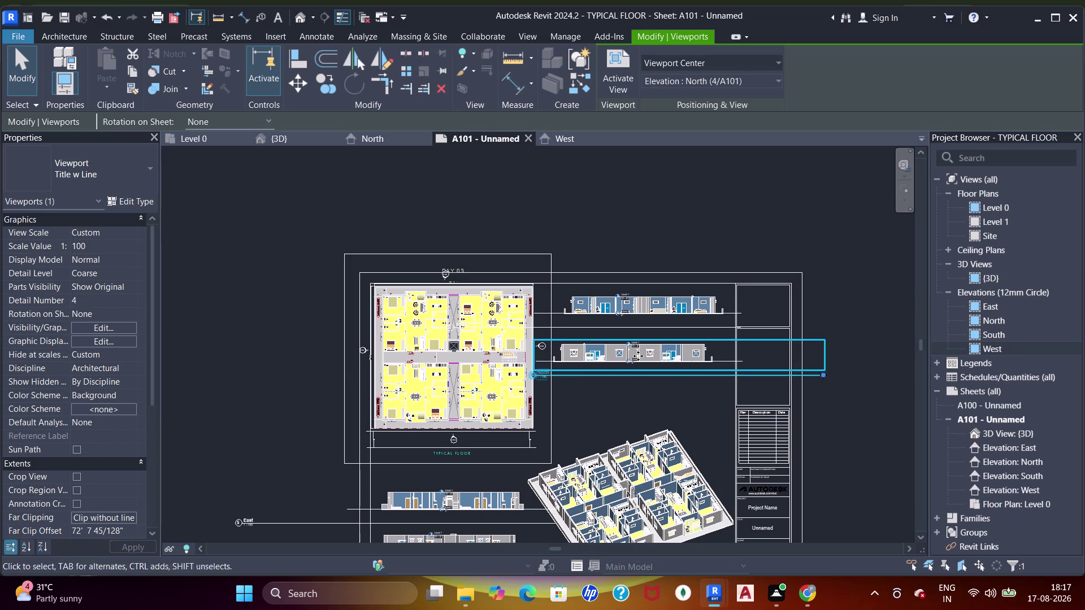
key(Left)
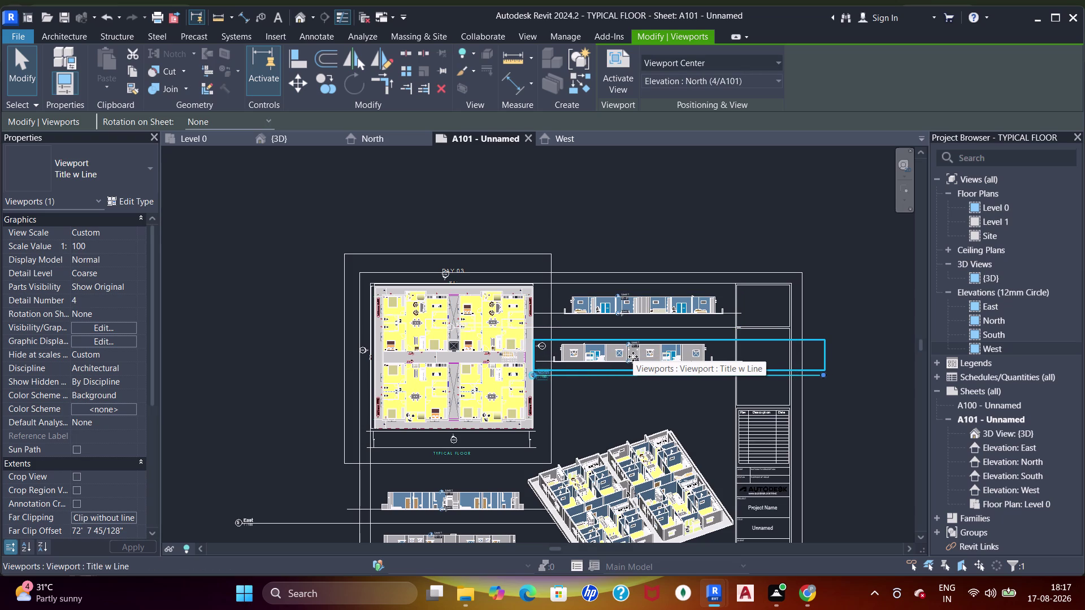
key(Escape)
Move the North elevation viewport down a few increments.
scroll(down, 3)
middle_drag(631, 351, 643, 311)
scroll(up, 3)
click(646, 307)
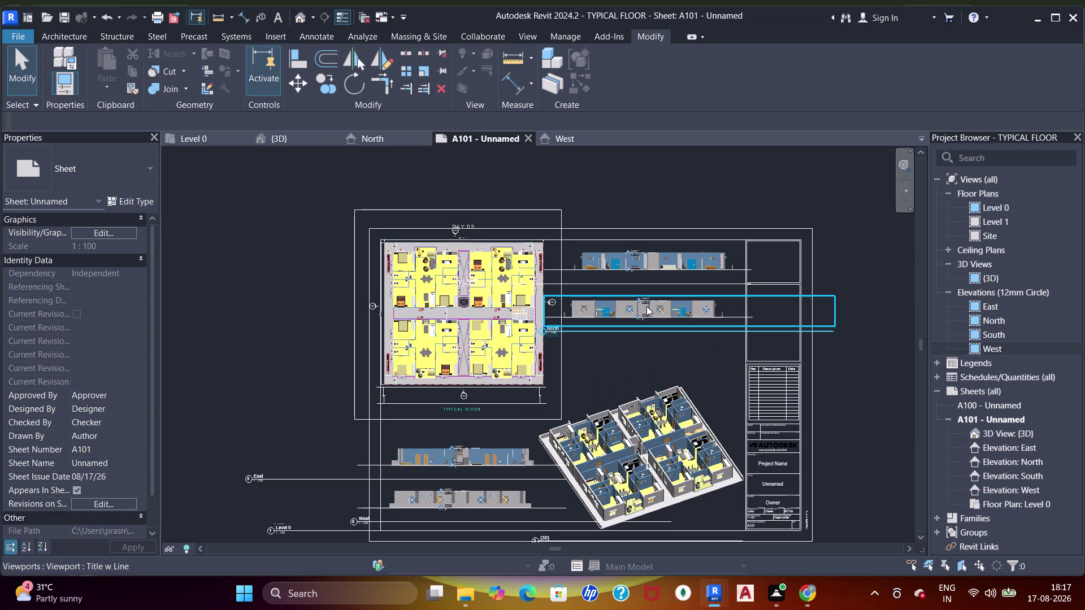
key(Down)
key(Down)
key(Down)
key(Down)
key(Down)
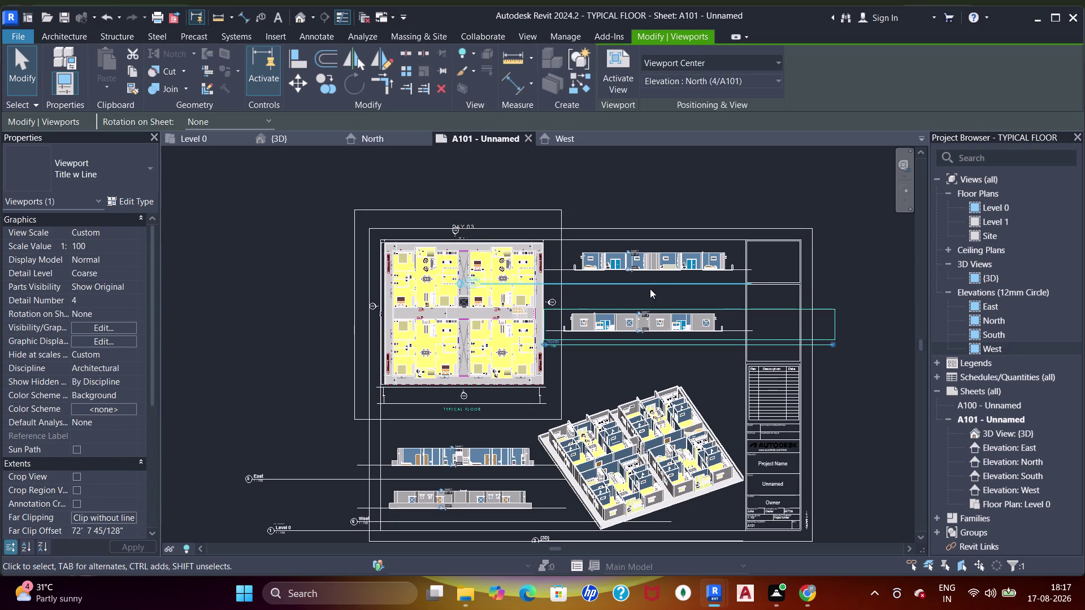
Move the South elevation viewport down by the same amount.
click(654, 272)
key(Down)
key(Down)
key(Down)
key(Down)
key(Down)
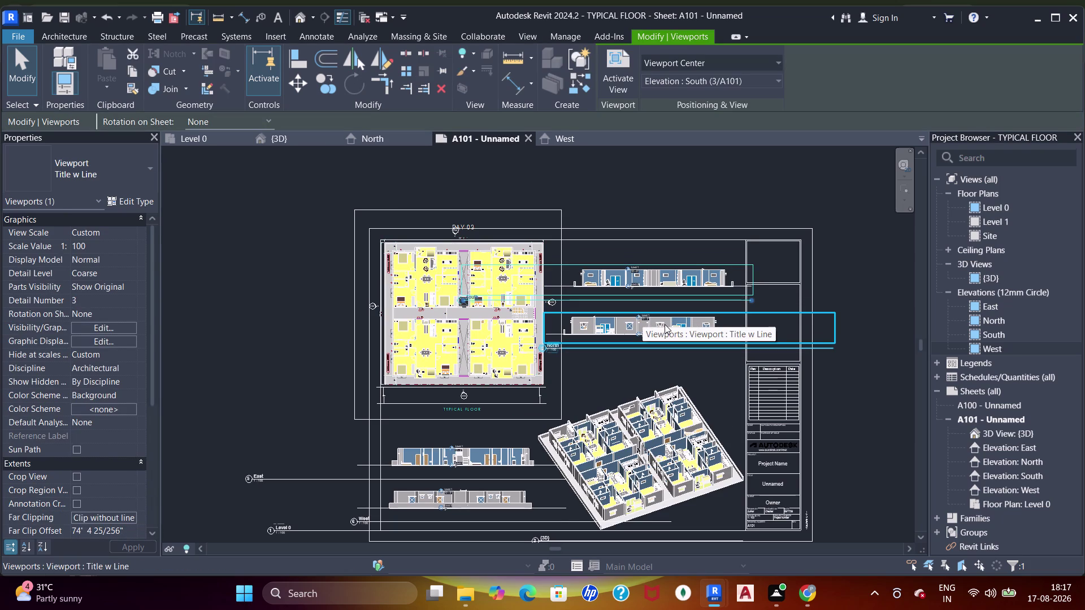
key(Escape)
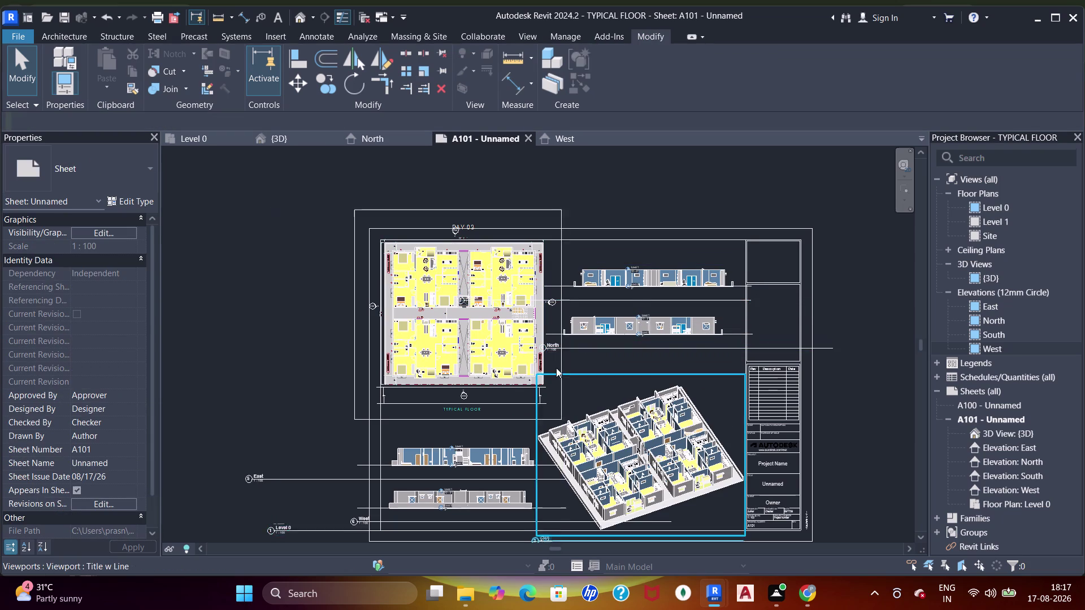
Fine-tune the North and South elevation viewports slightly to the right.
click(630, 334)
key(Right)
key(Right)
key(Right)
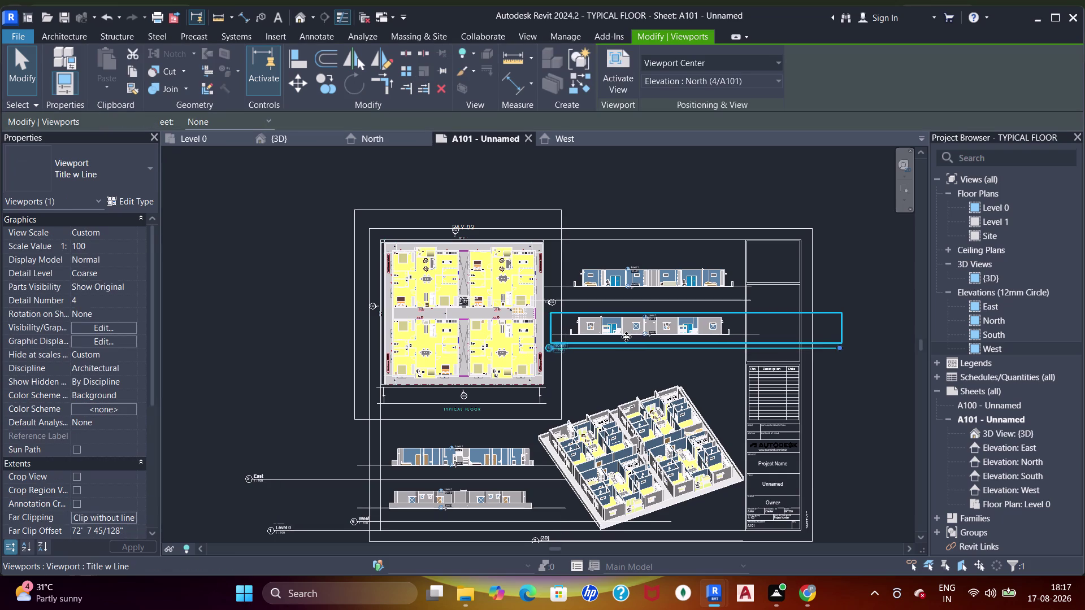
key(Right)
click(677, 290)
key(Right)
key(Right)
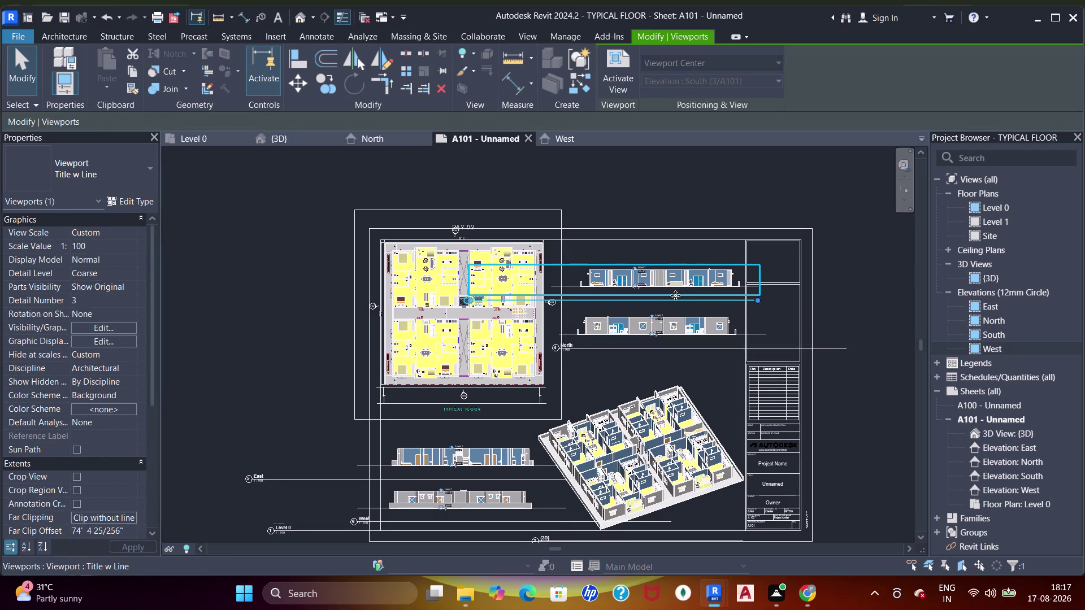
Nudge the Level 0 floor plan viewport right and down to align with the elevations.
click(504, 360)
key(Right)
key(Right)
key(Right)
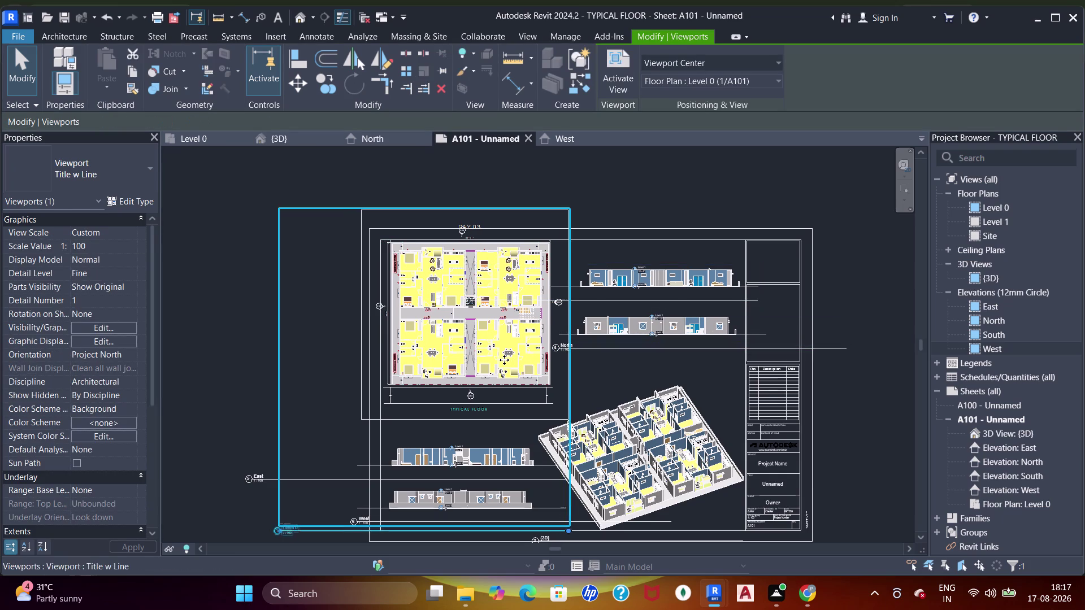
key(Down)
key(Down)
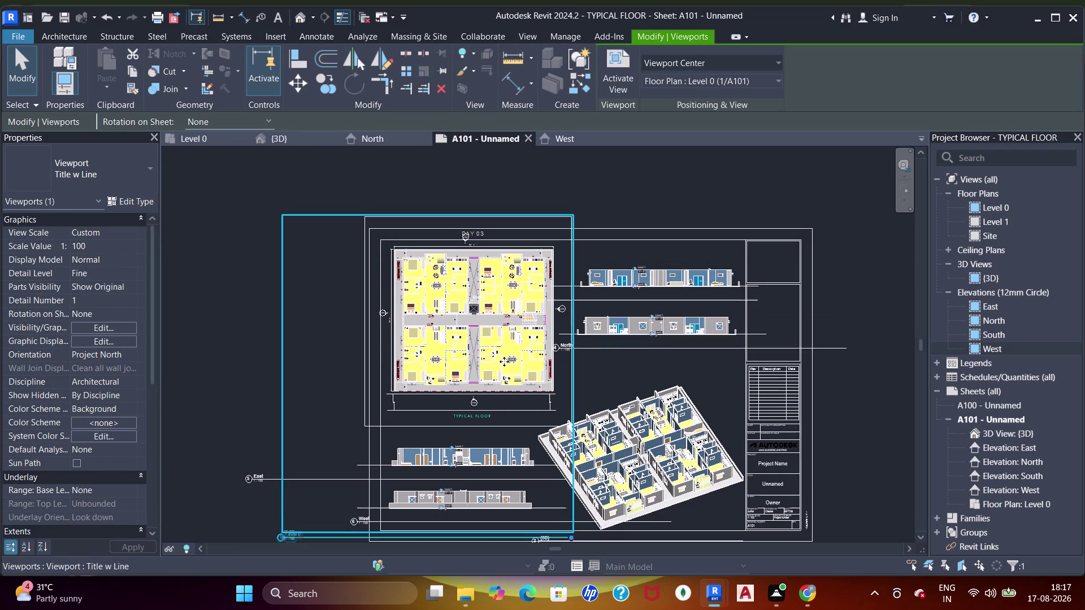
key(Left)
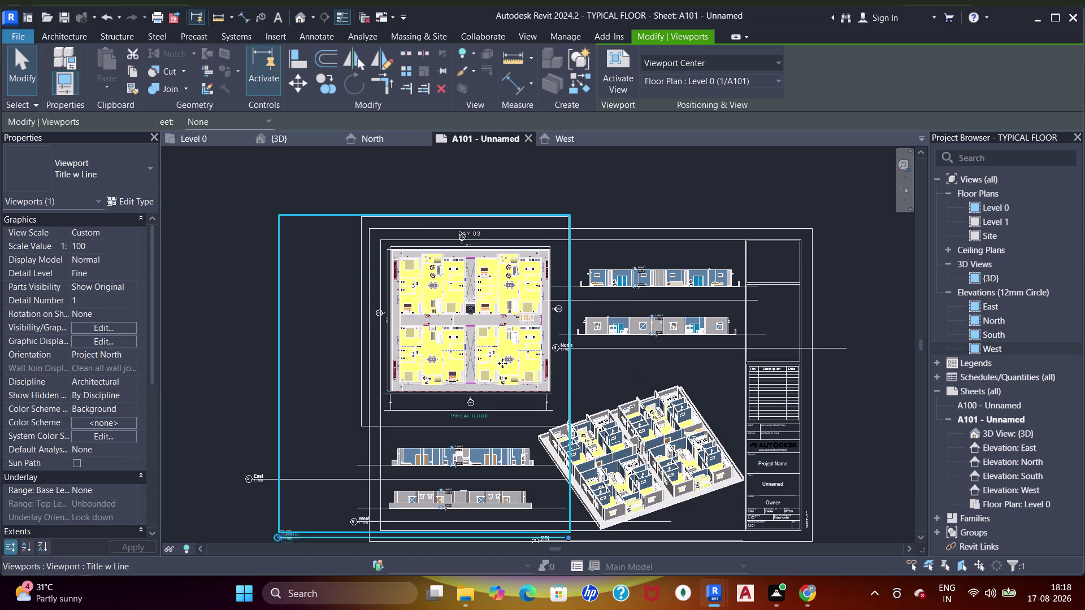
key(Escape)
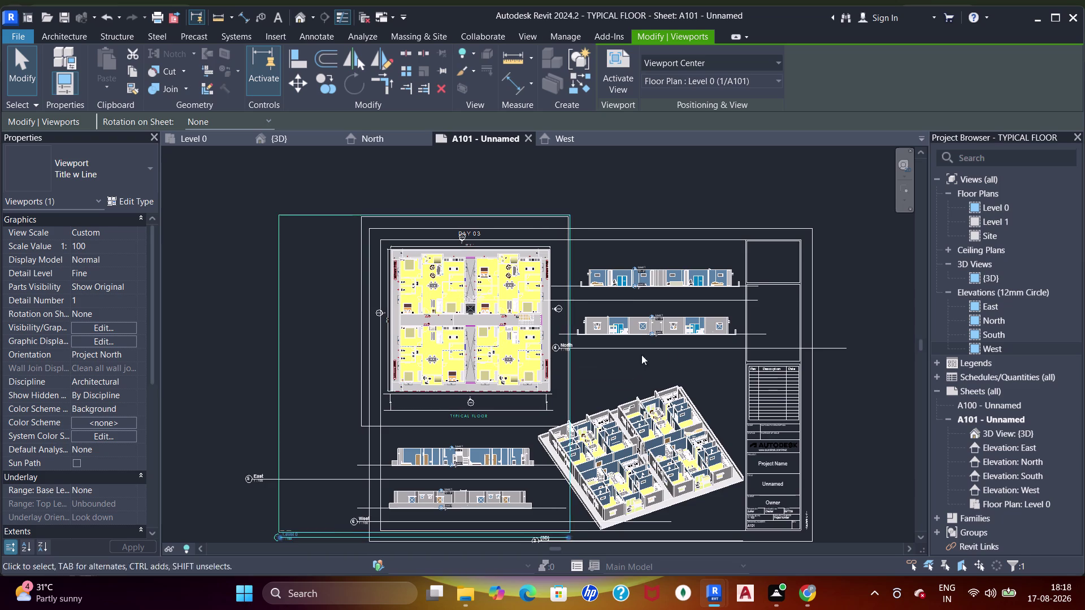
middle_drag(619, 334, 626, 319)
middle_drag(639, 343, 629, 324)
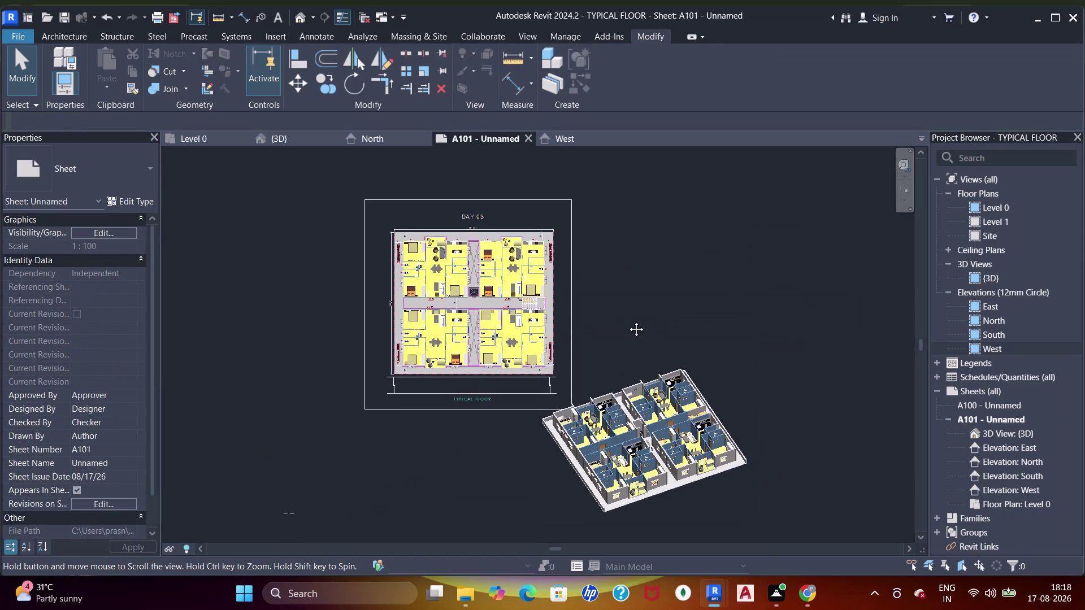
middle_drag(629, 324, 628, 321)
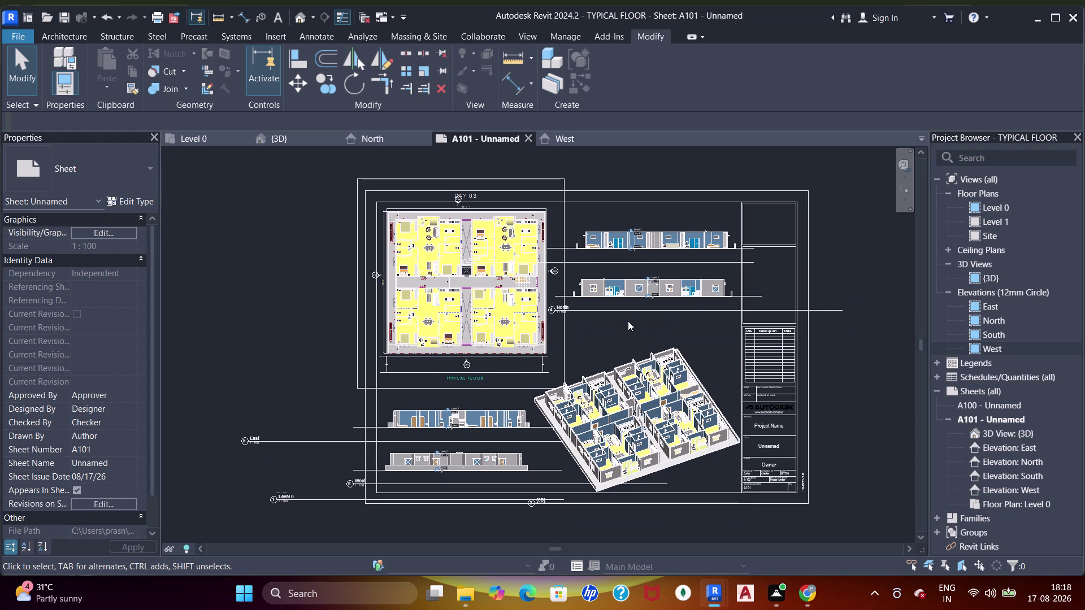
middle_drag(626, 321, 621, 320)
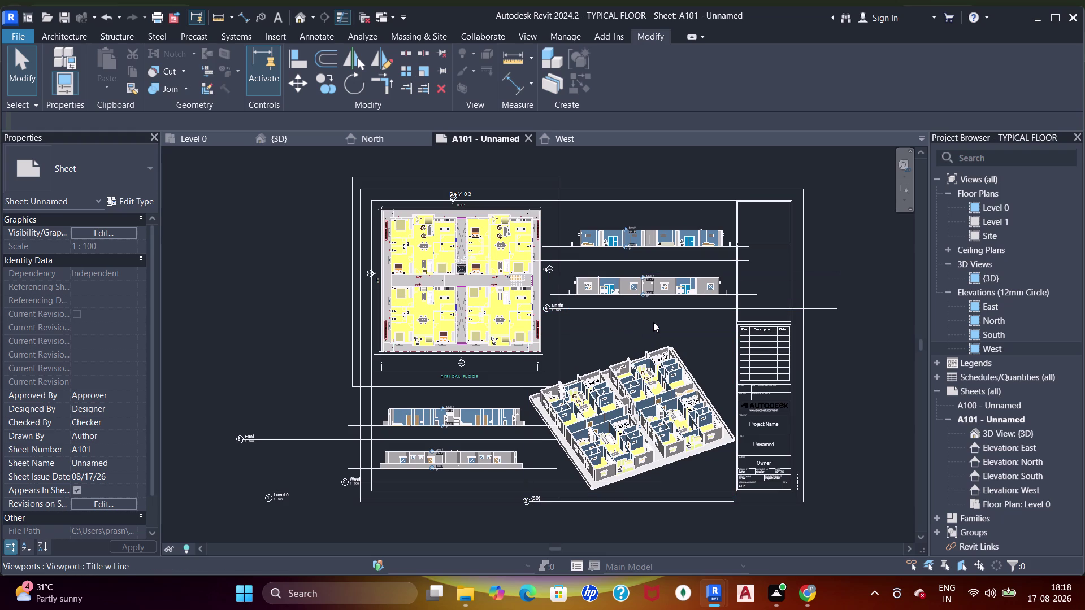
key(Escape)
key(Escape)
key(Escape)
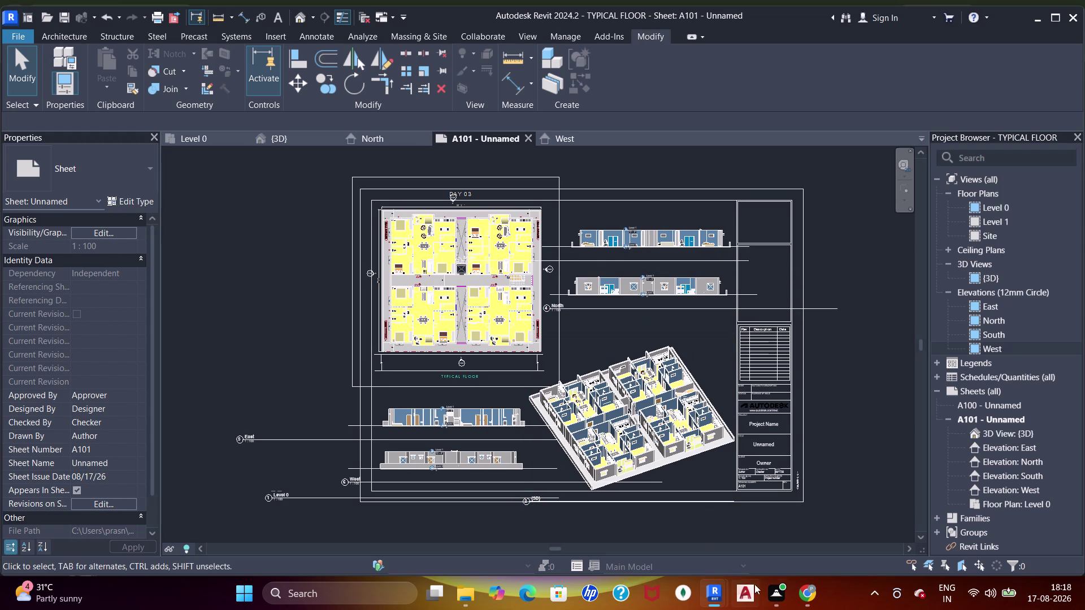